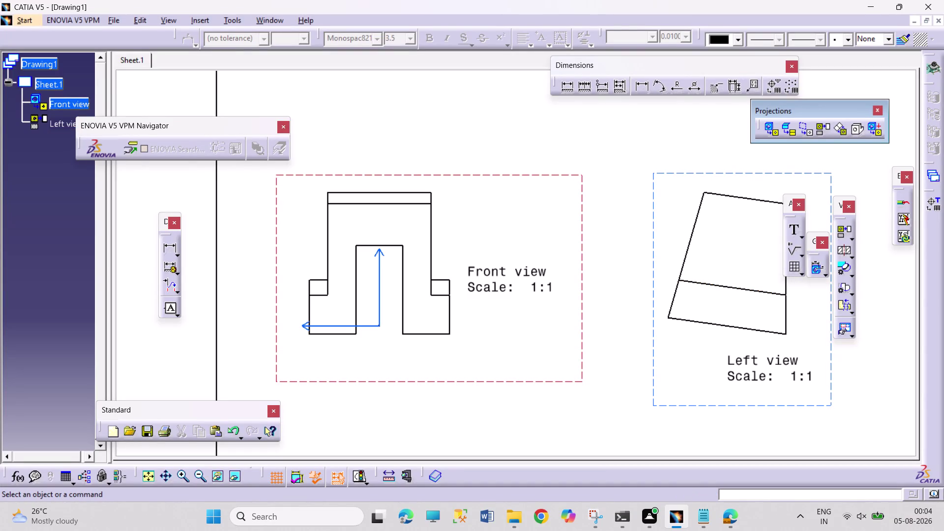
Try editing the left view's angle in Properties, then inspect an edge's properties unchanged.
right_click(684, 312)
right_click(649, 346)
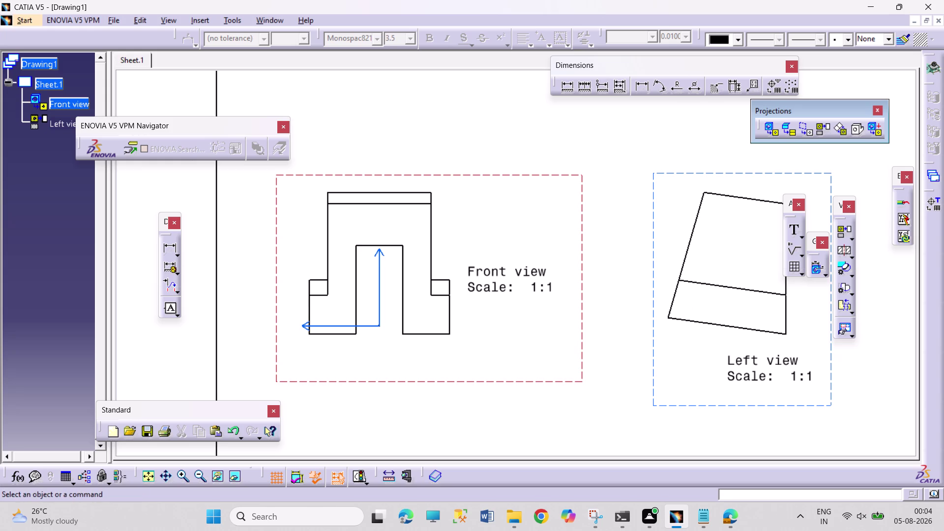
right_click(654, 352)
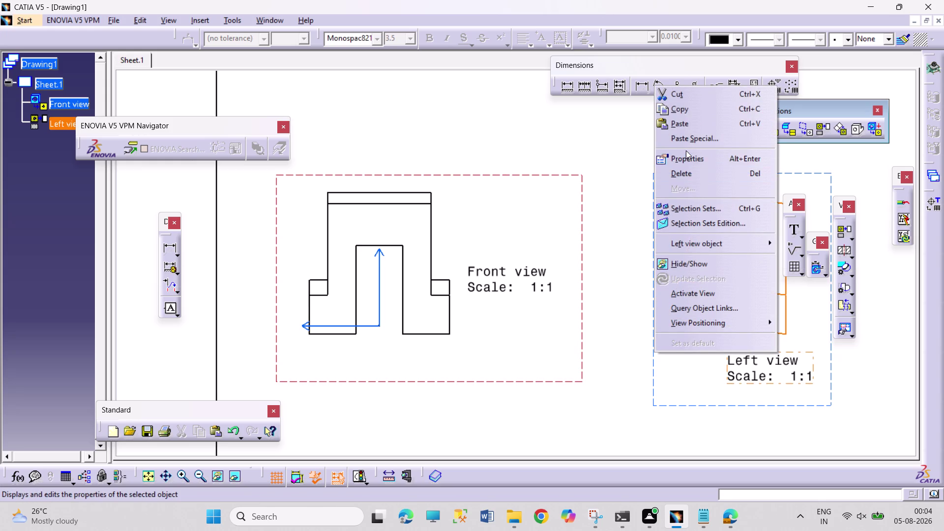
click(690, 158)
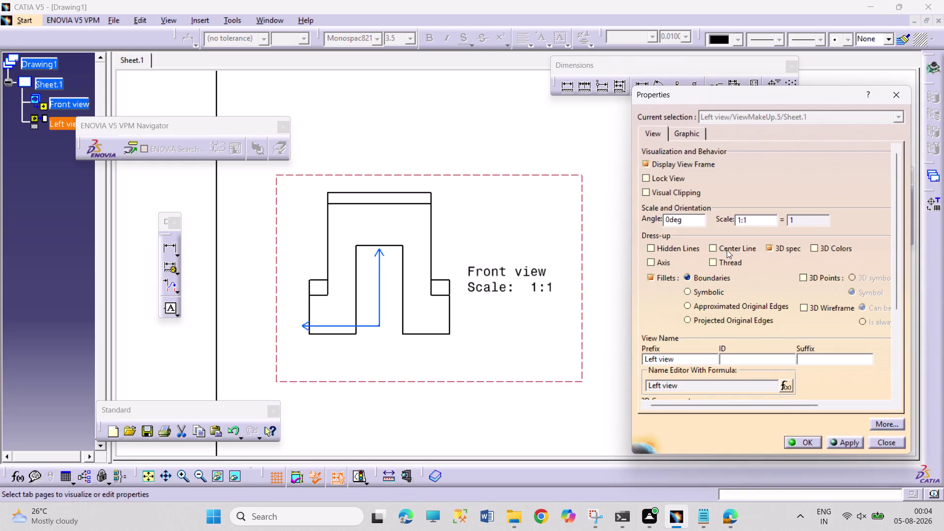
click(668, 219)
key(3)
key(Return)
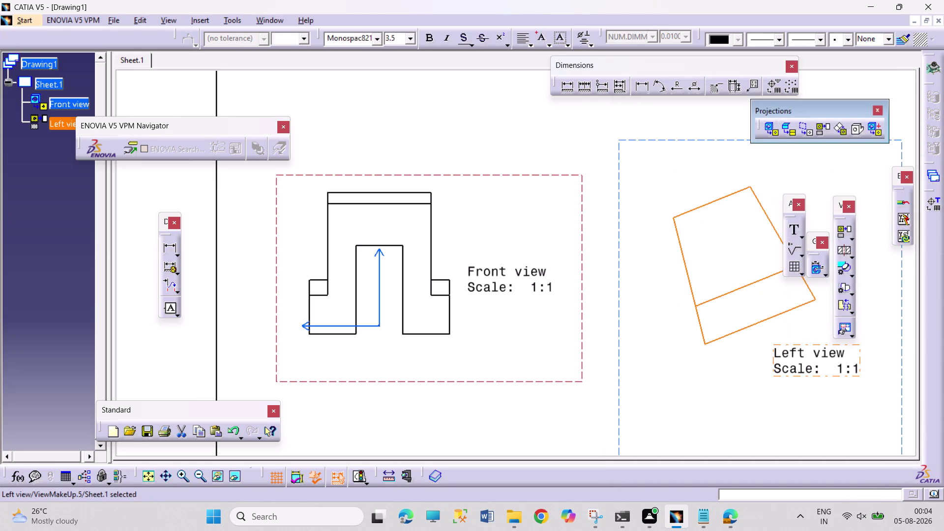
right_click(696, 297)
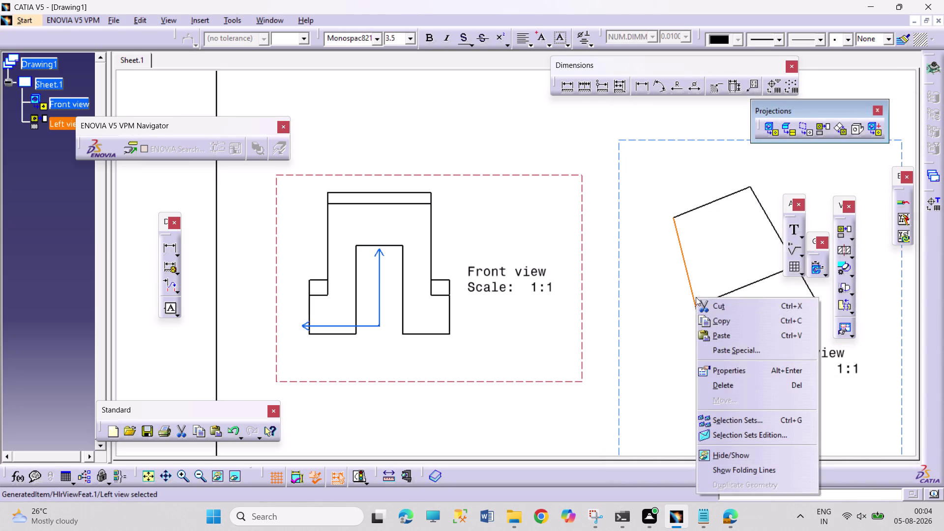
click(726, 369)
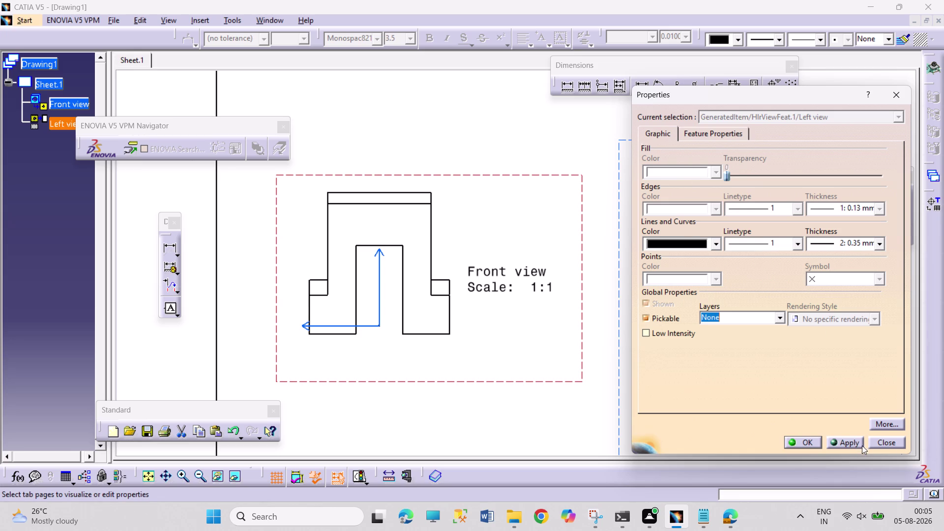
click(889, 445)
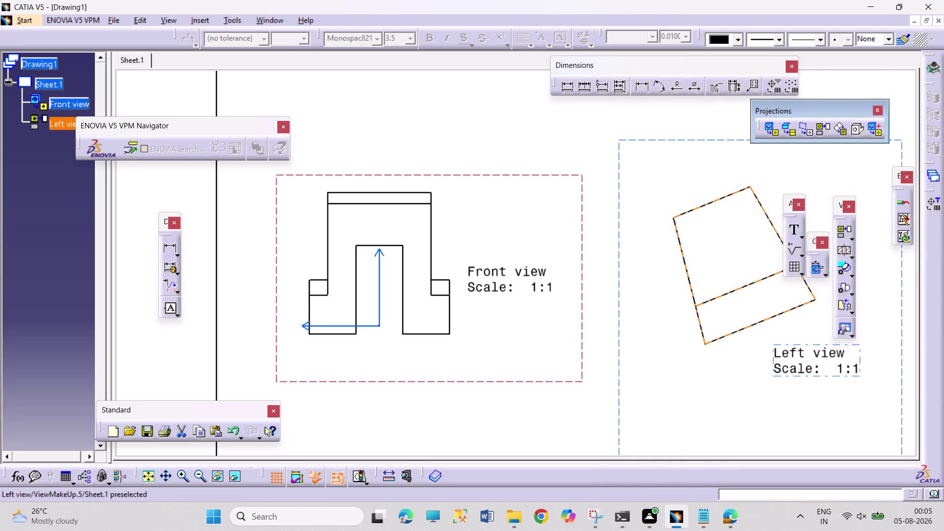
Set the left view's angle to 45 degrees on the Properties View tab.
right_click(616, 366)
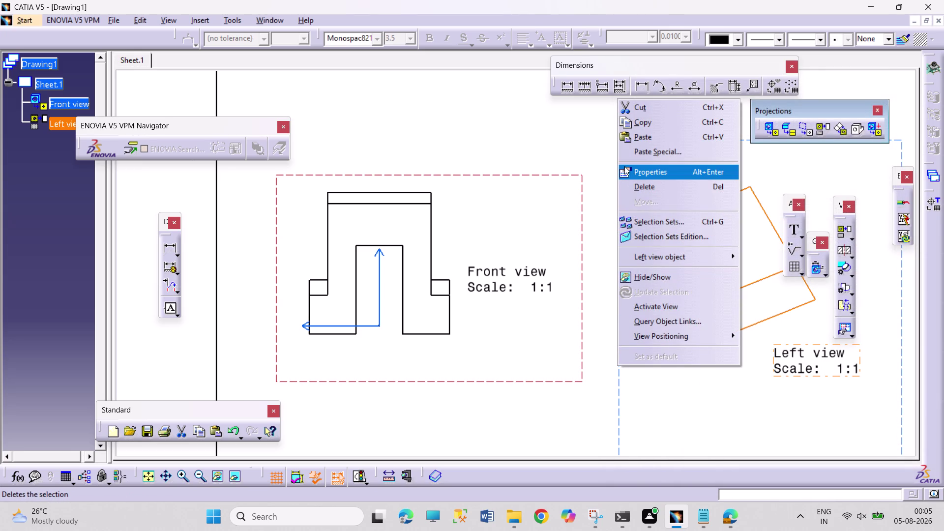
click(625, 167)
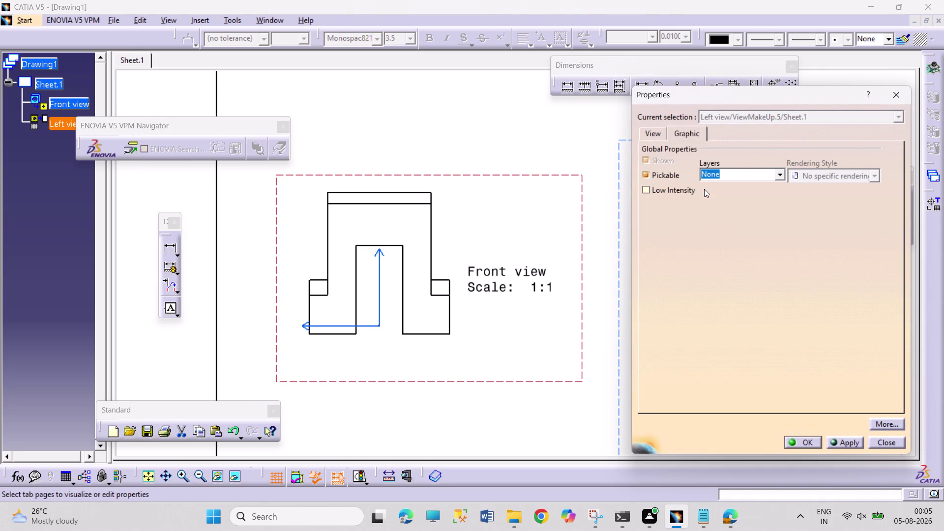
click(653, 134)
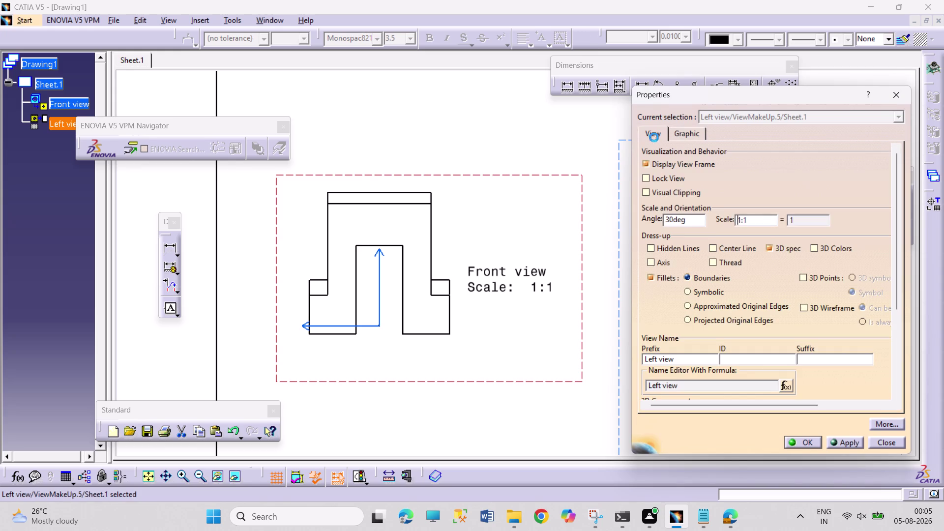
drag(673, 218, 658, 214)
text(45)
key(Return)
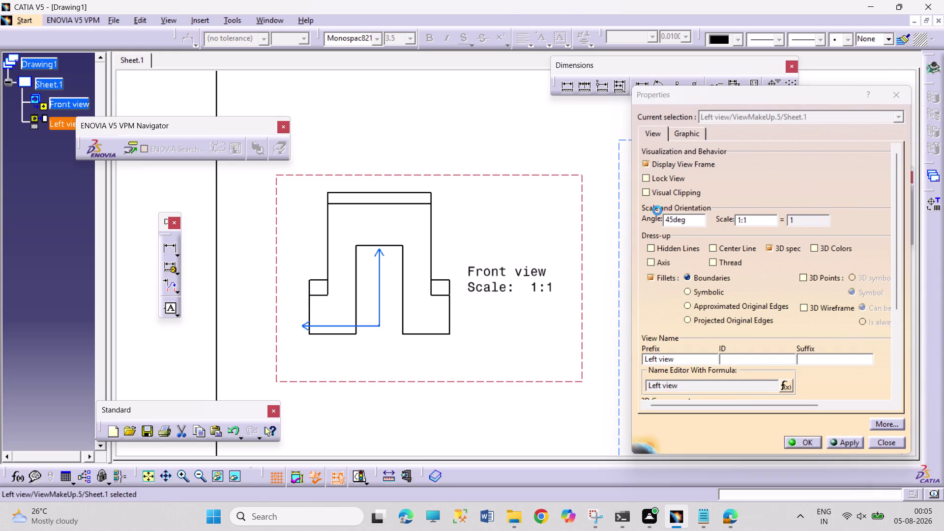
click(699, 360)
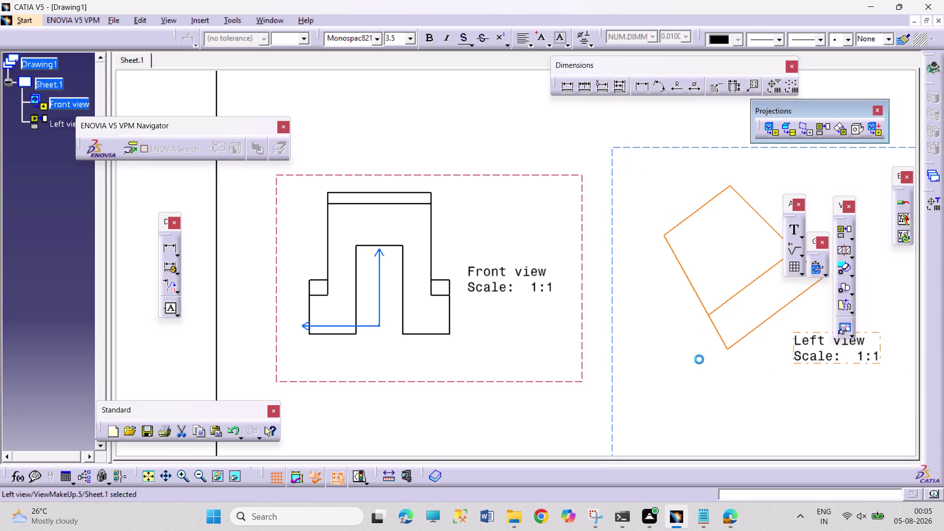
middle_drag(642, 211, 635, 289)
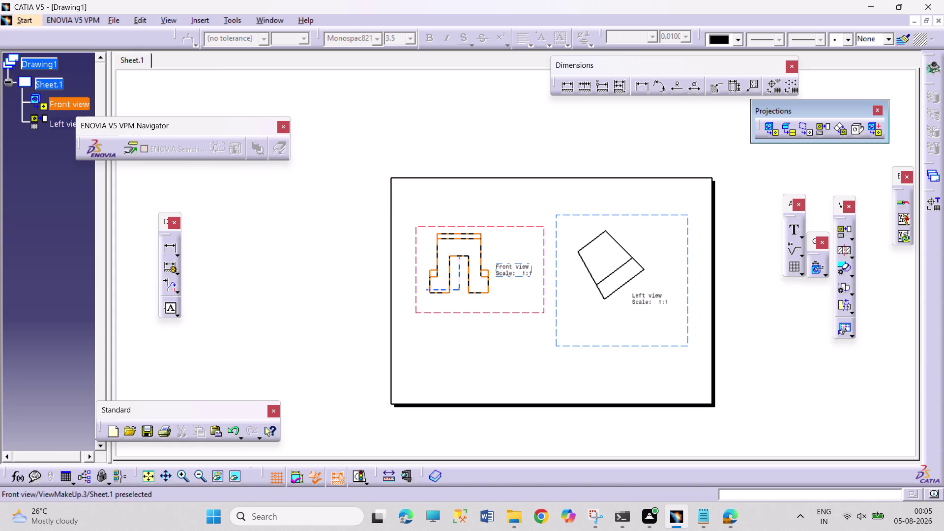
Move the front view toward the top-left and place an isometric view of the 3D part.
drag(488, 315, 482, 281)
click(770, 360)
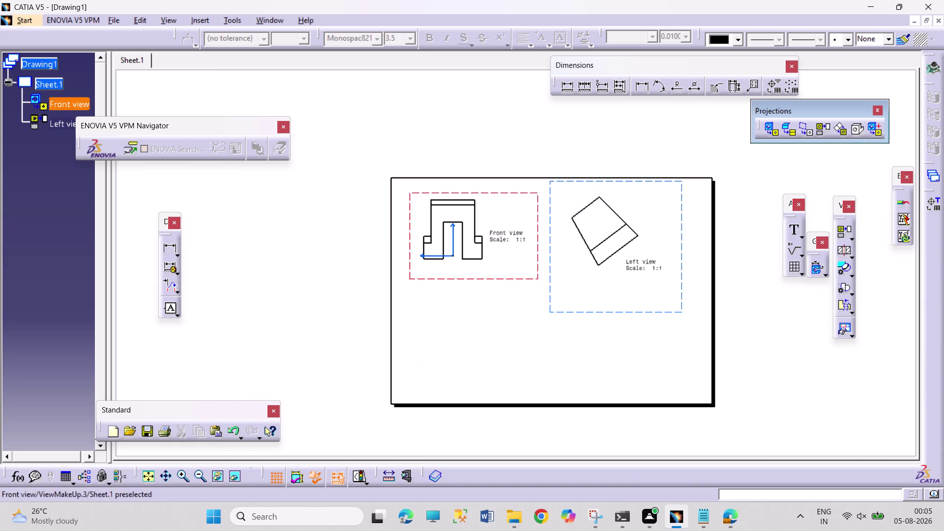
click(857, 132)
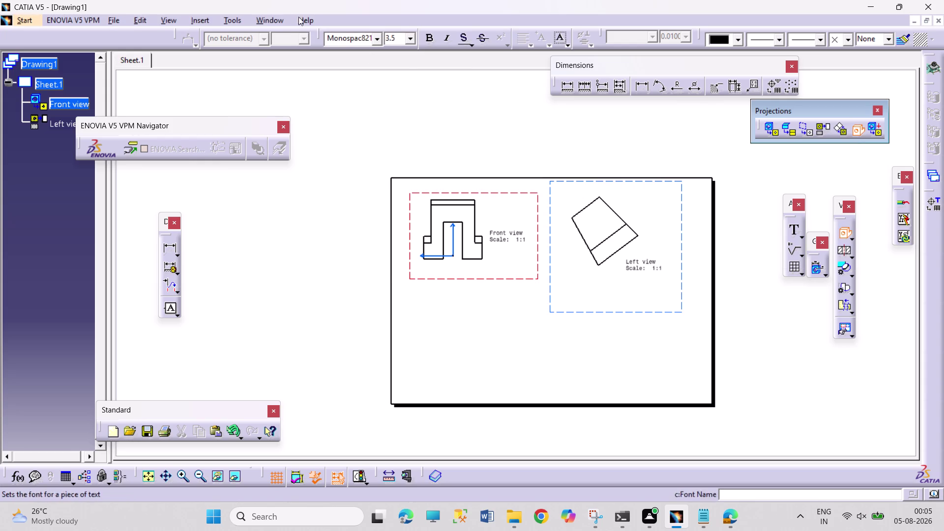
click(266, 21)
click(308, 96)
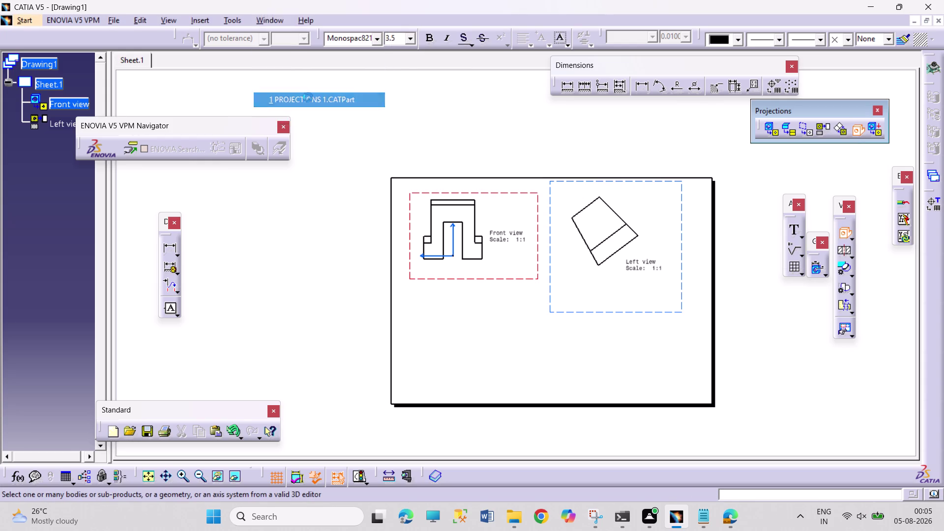
click(442, 243)
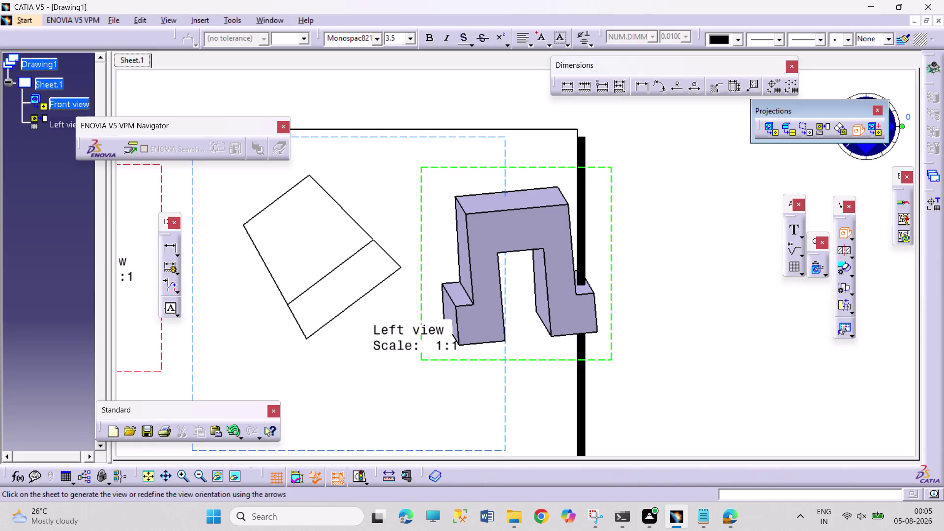
click(472, 333)
Position the isometric view below the front view, shifted slightly left.
middle_drag(653, 243, 645, 296)
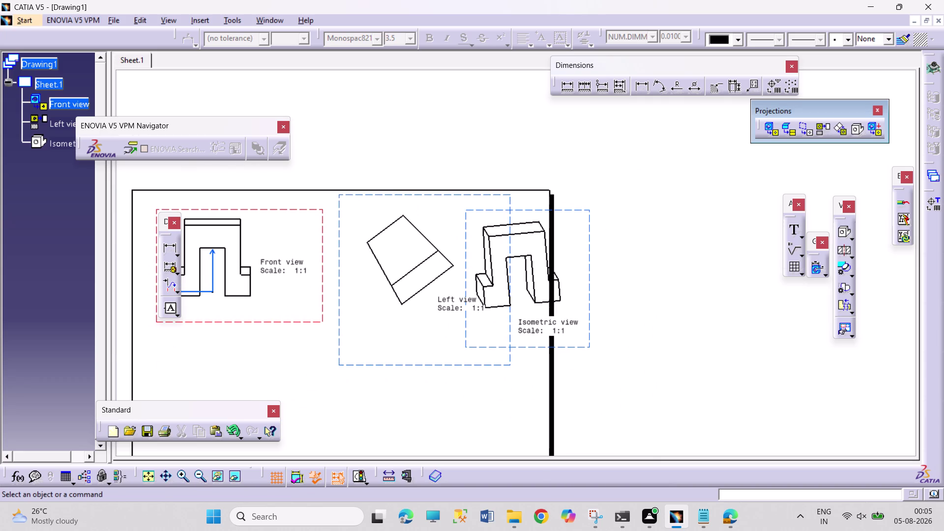
drag(591, 233, 351, 343)
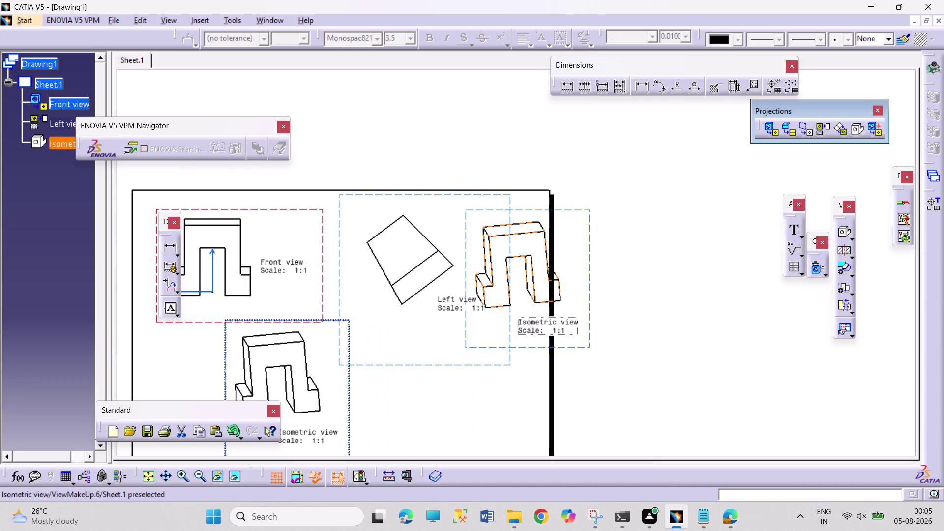
drag(351, 343, 350, 343)
click(649, 291)
middle_drag(612, 286, 679, 231)
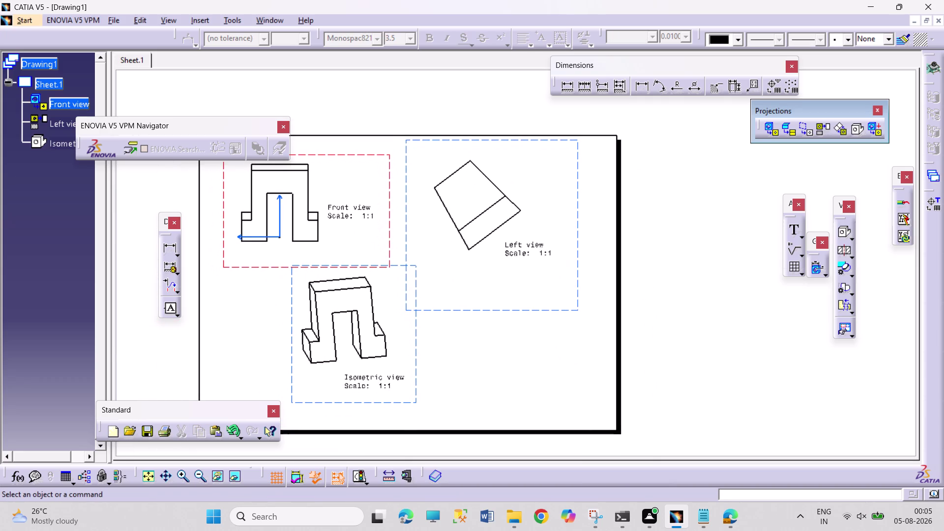
drag(416, 348, 381, 359)
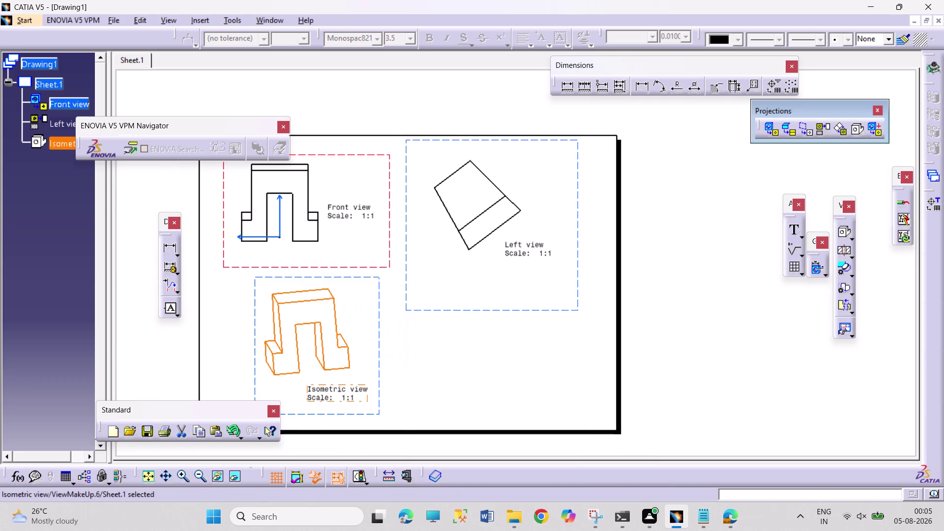
click(742, 300)
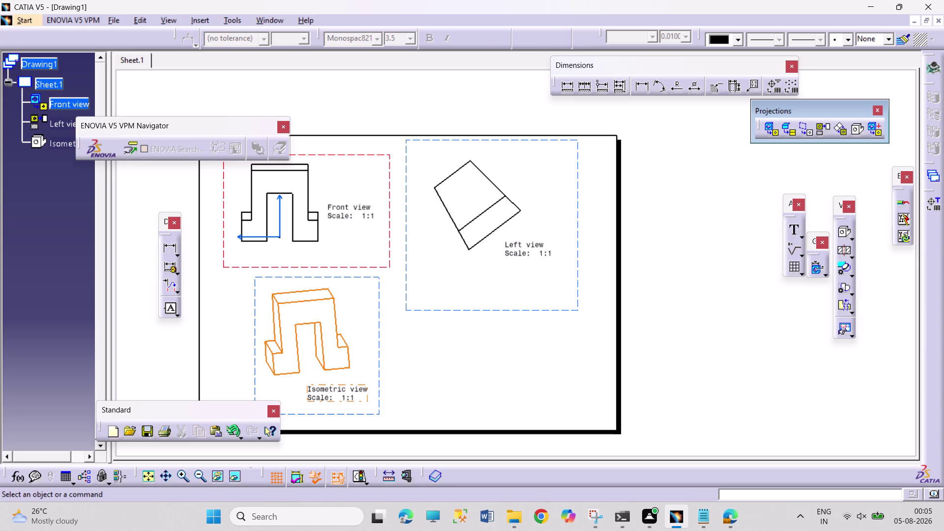
Edit the sheet background and insert the Drawing Titleblock Sample 1 frame and title block.
right_click(52, 85)
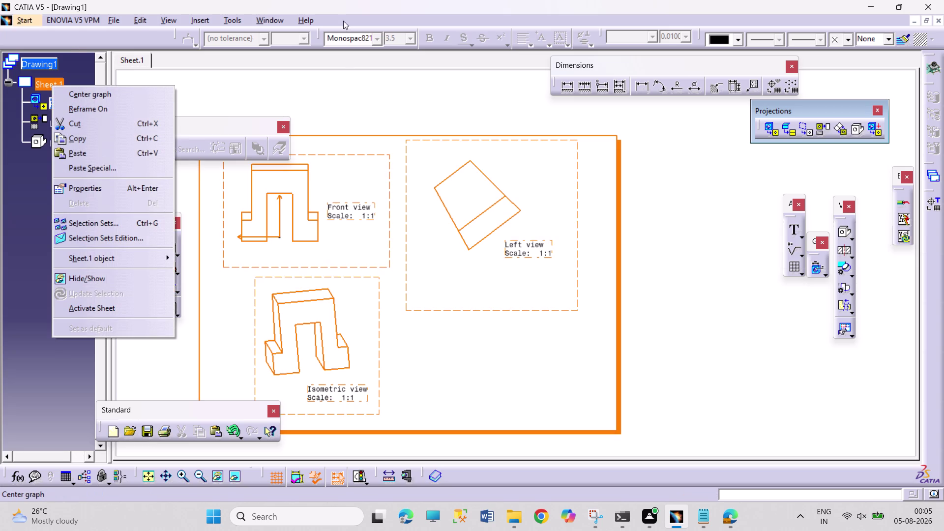
click(136, 19)
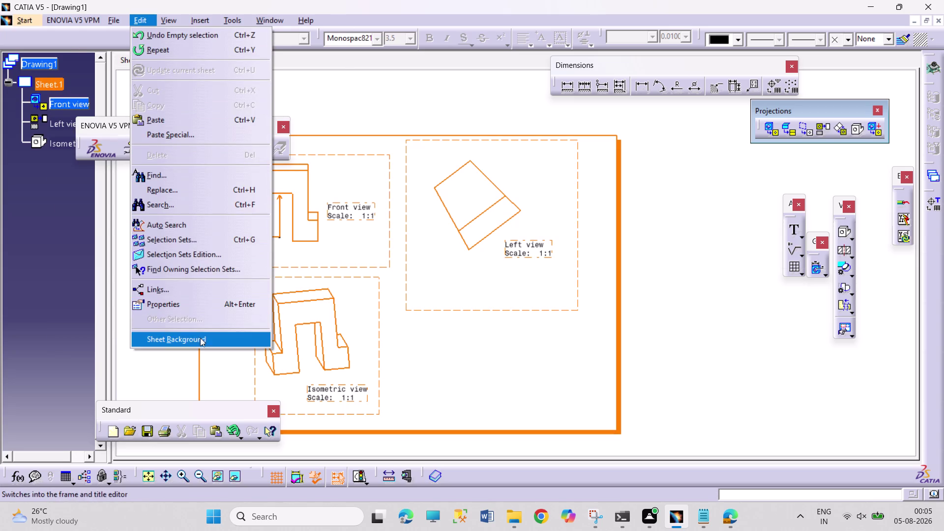
click(200, 338)
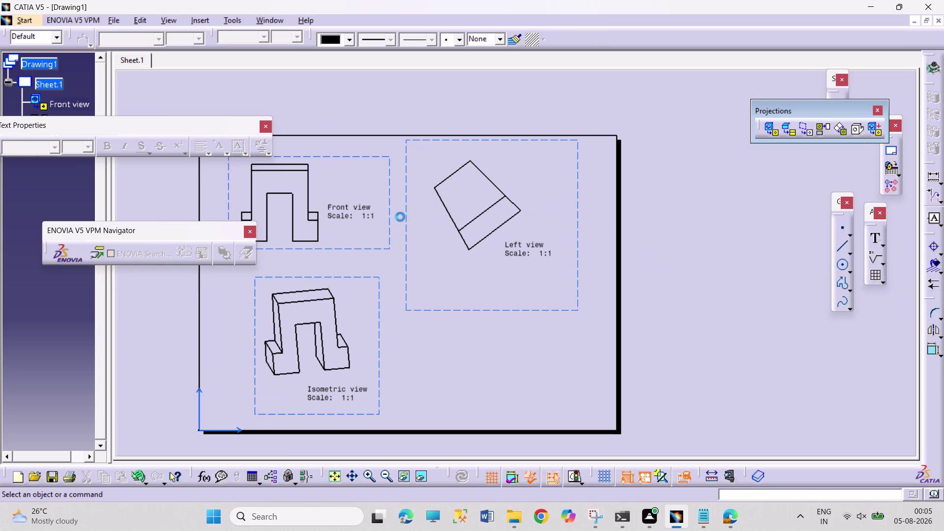
click(197, 23)
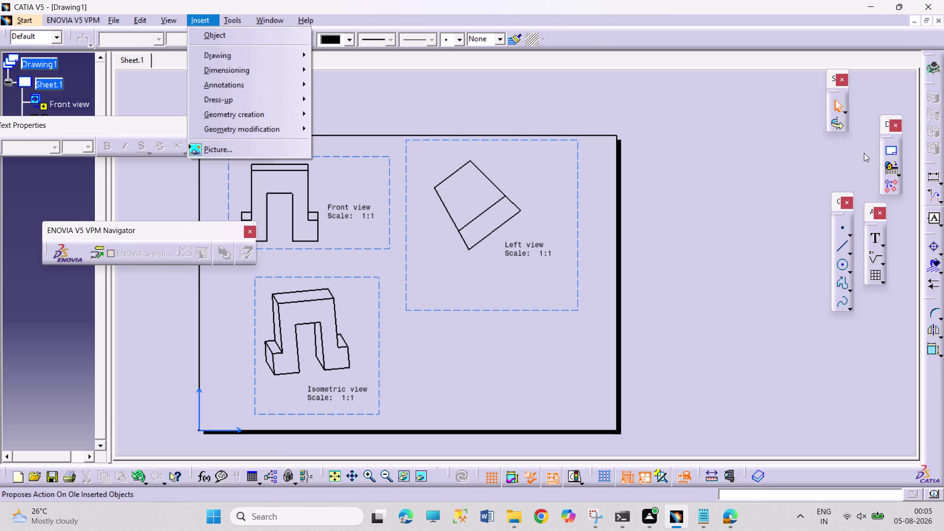
click(890, 148)
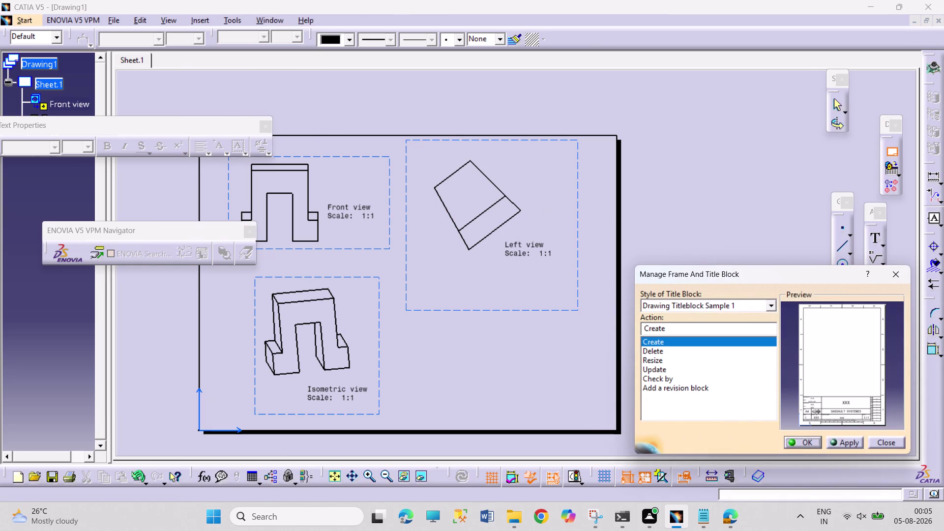
click(797, 446)
Nudge frames on the sheet, use the Edit menu, and select the front view.
drag(791, 442, 783, 439)
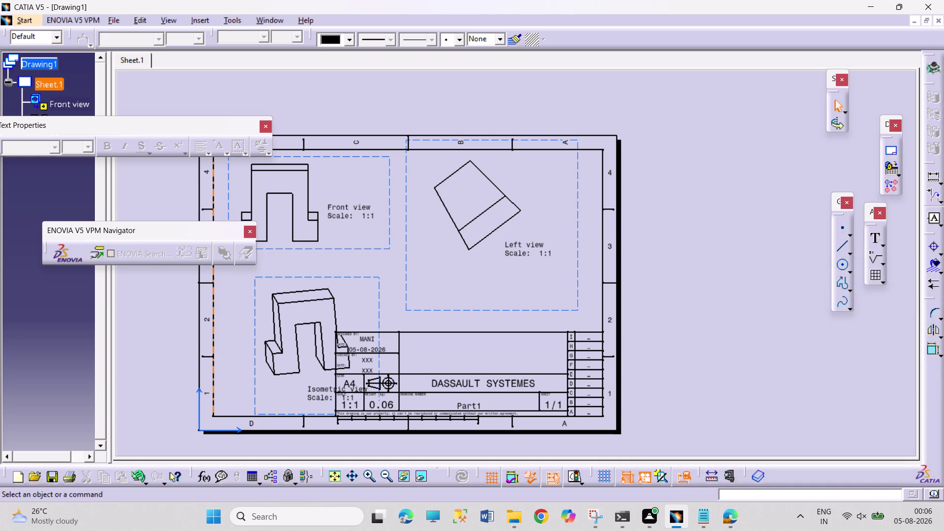
drag(255, 370, 242, 367)
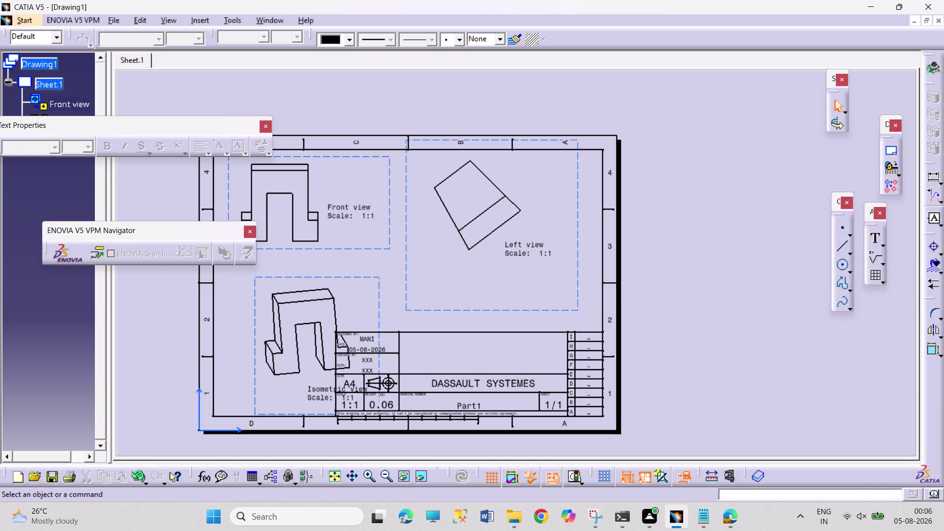
drag(254, 372, 240, 346)
drag(270, 280, 276, 289)
click(284, 299)
click(110, 21)
click(139, 21)
click(135, 16)
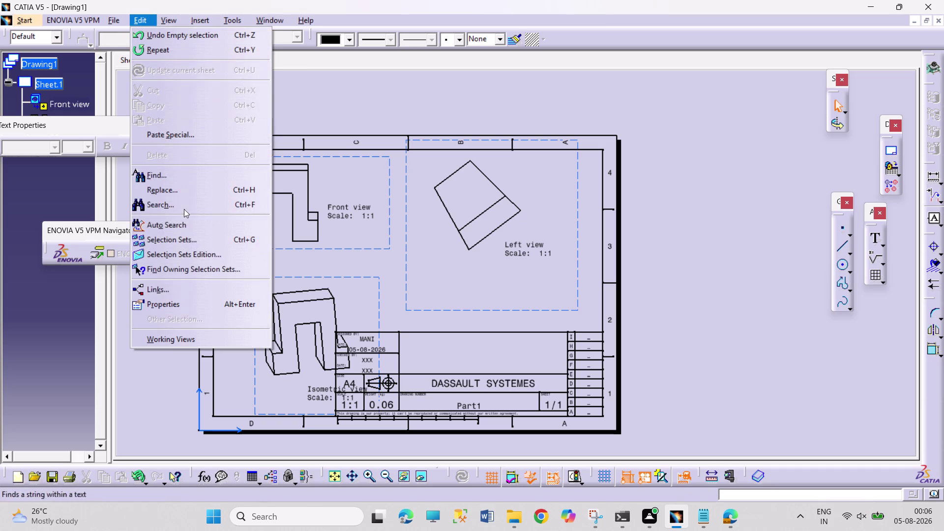
click(211, 330)
click(210, 334)
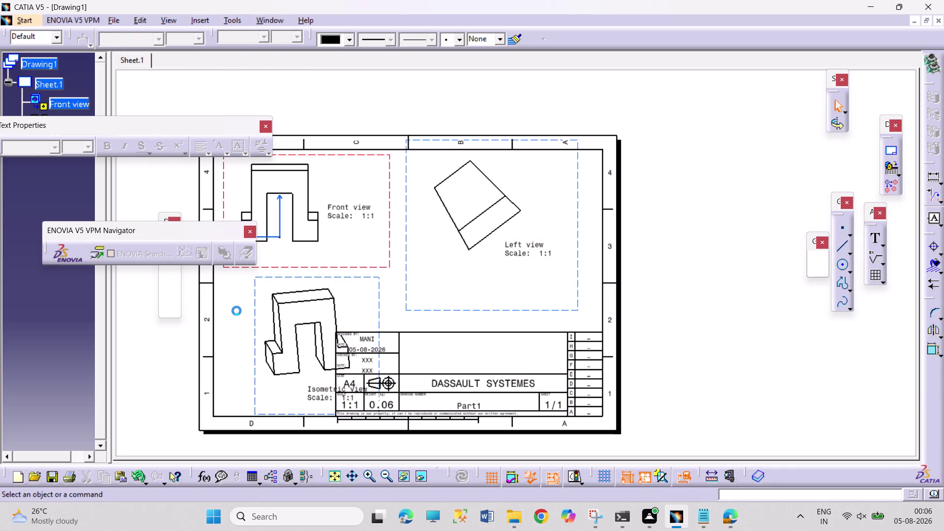
Drag the isometric view left, clear of the title block, and dismiss the Edit menu.
drag(257, 279, 238, 274)
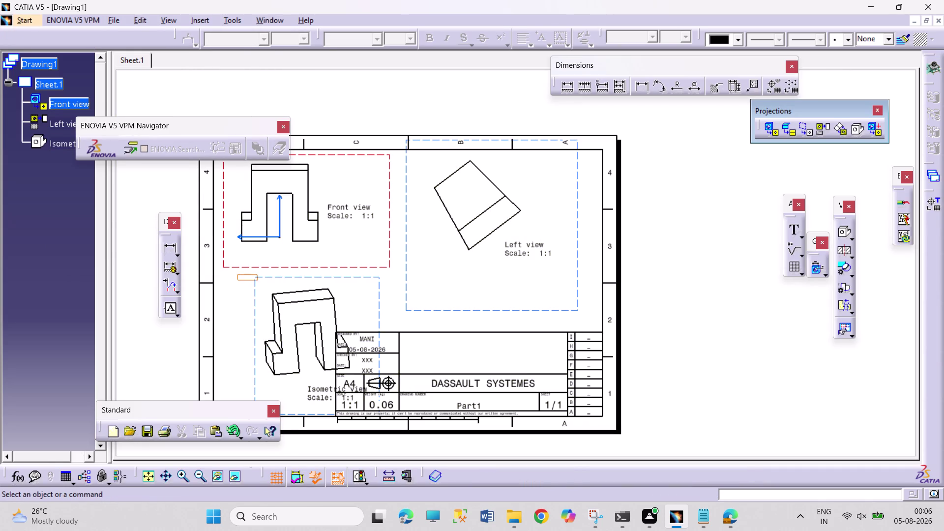
drag(238, 275, 228, 275)
drag(254, 296, 217, 292)
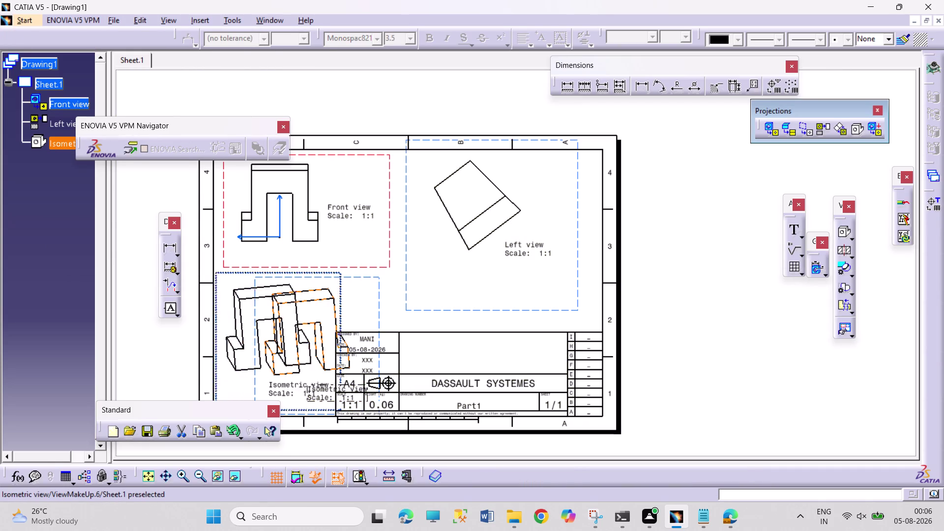
drag(217, 292, 208, 291)
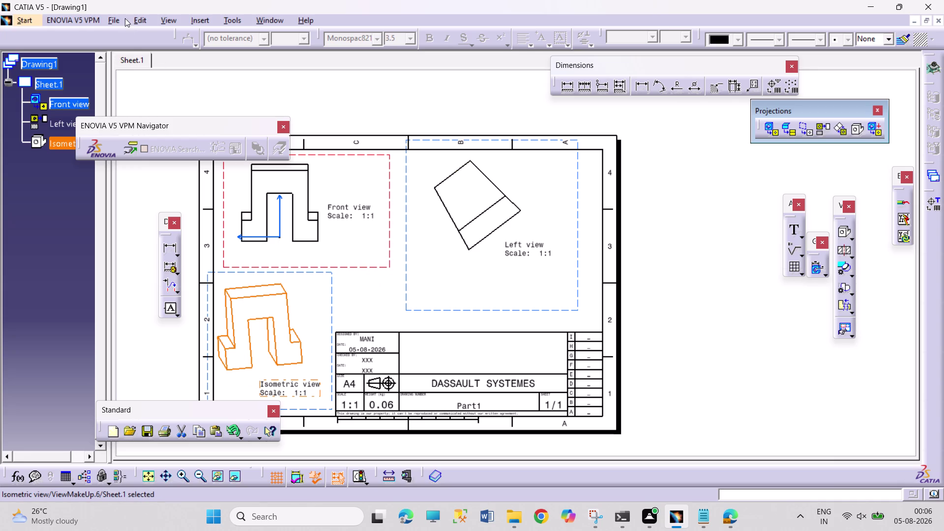
click(146, 19)
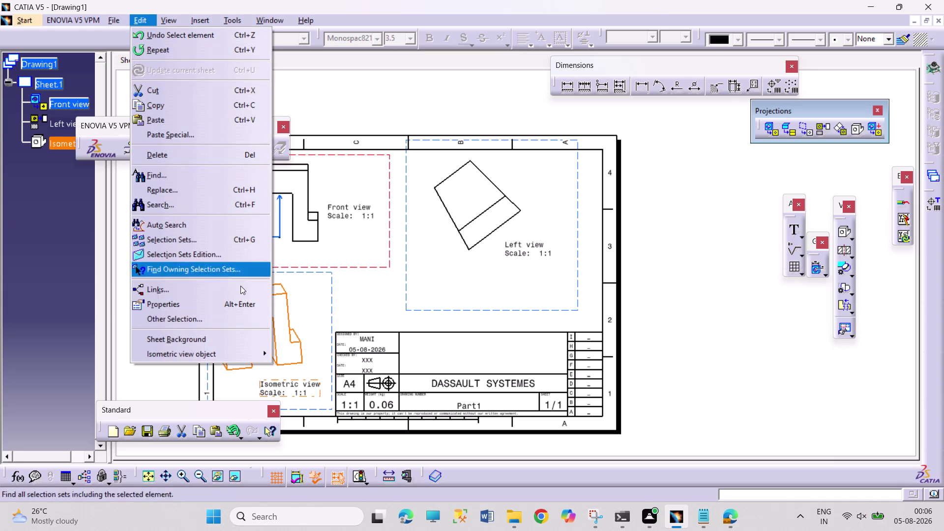
click(254, 334)
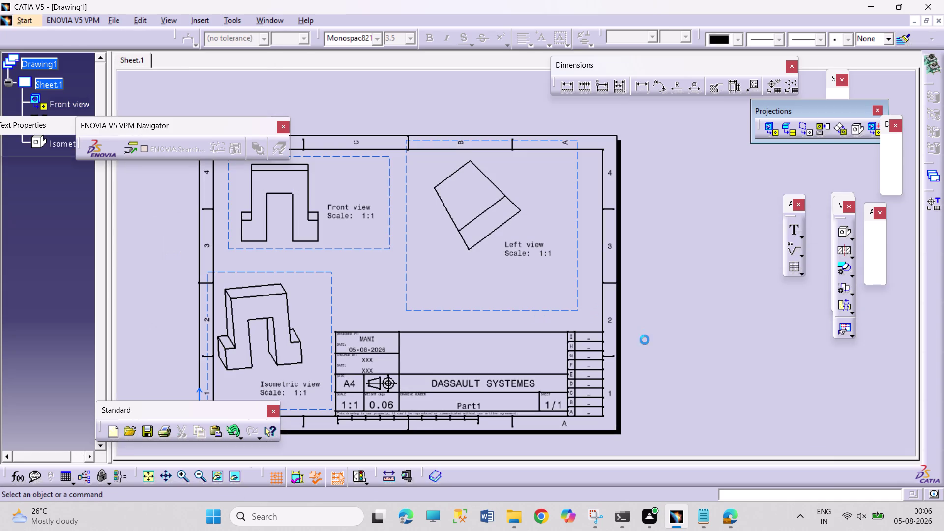
Open the designer name in the Text Editor and try several replacement names.
double_click(369, 340)
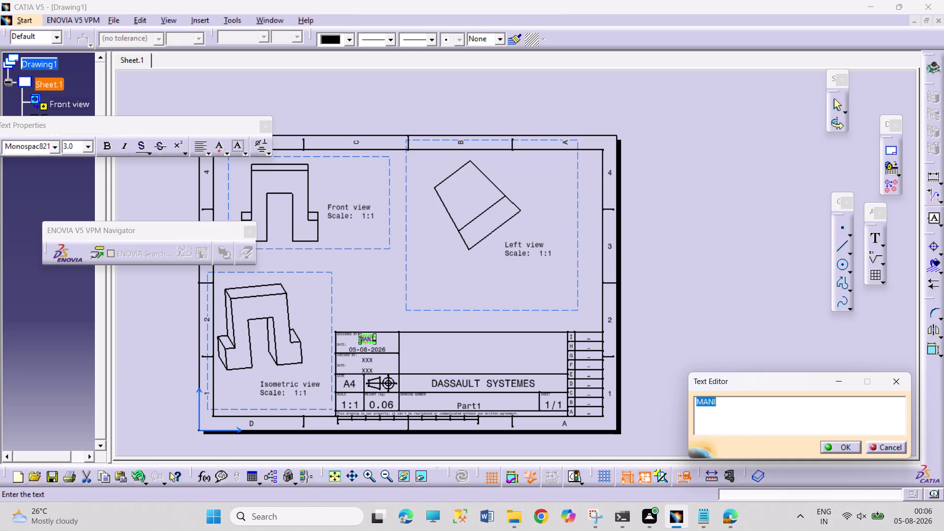
key(o)
text(MNA)
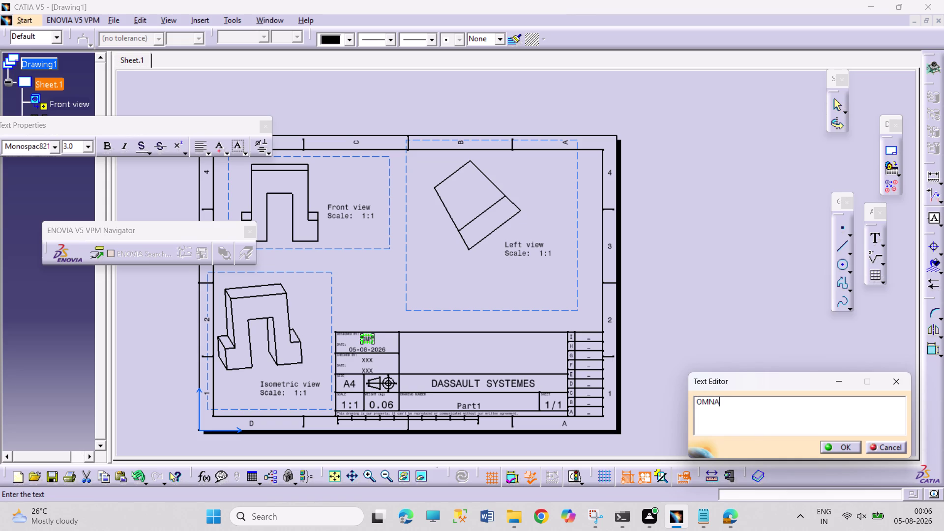
text(MASHI)
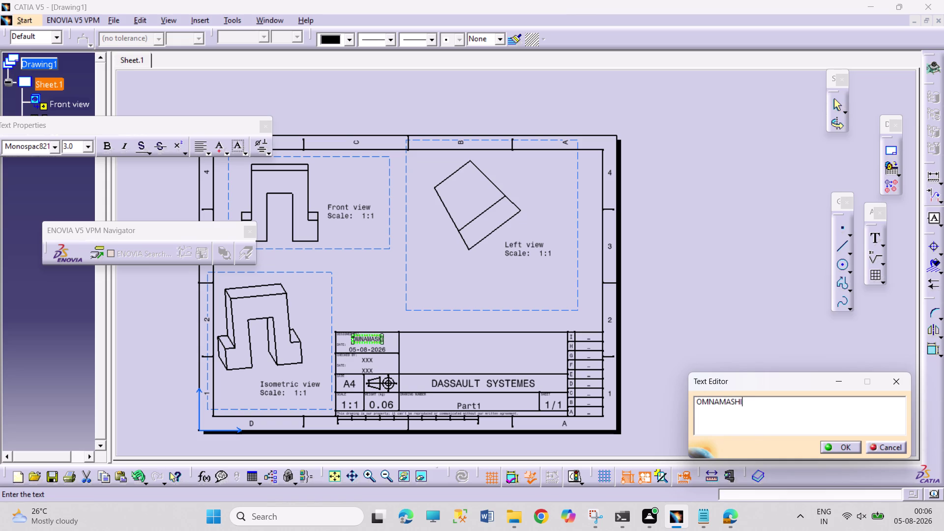
text(VAYAM)
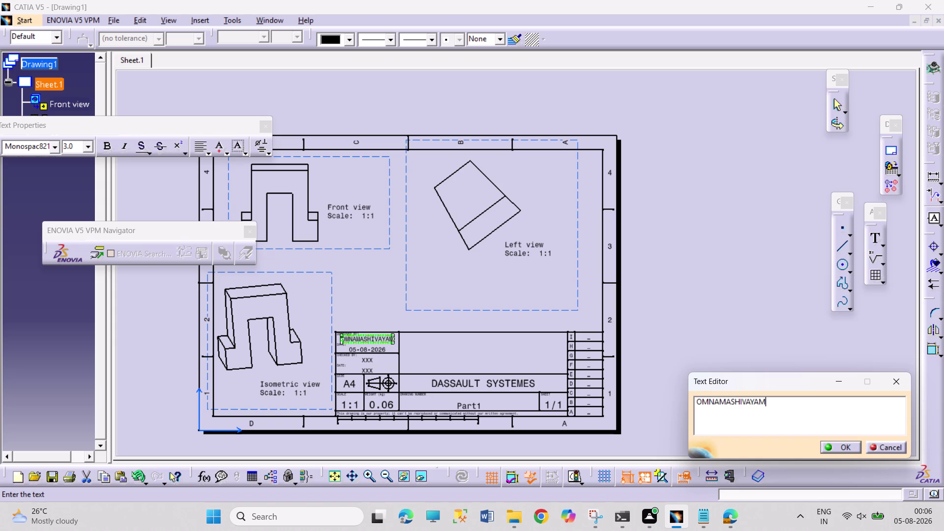
key(BackSpace)
key(BackSpace)
key(BackSpace)
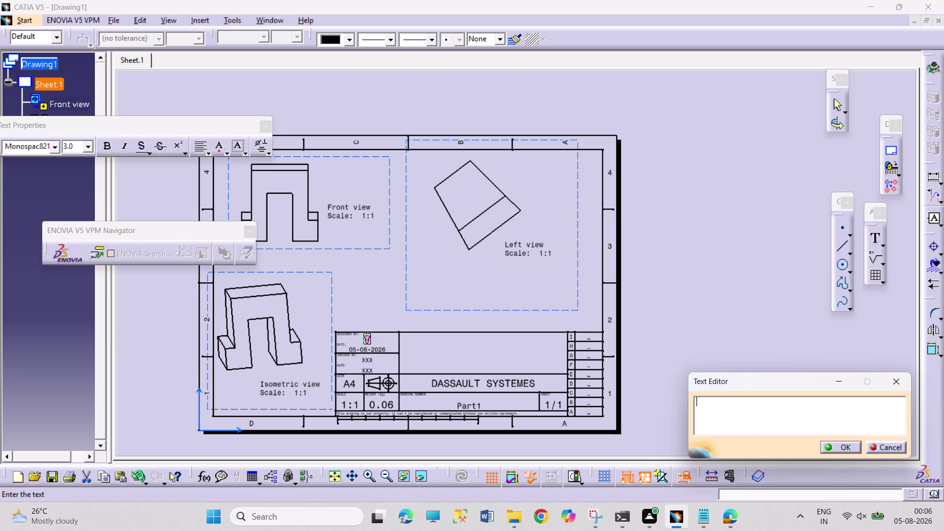
key(s)
text(HIV)
key(BackSpace)
key(BackSpace)
key(BackSpace)
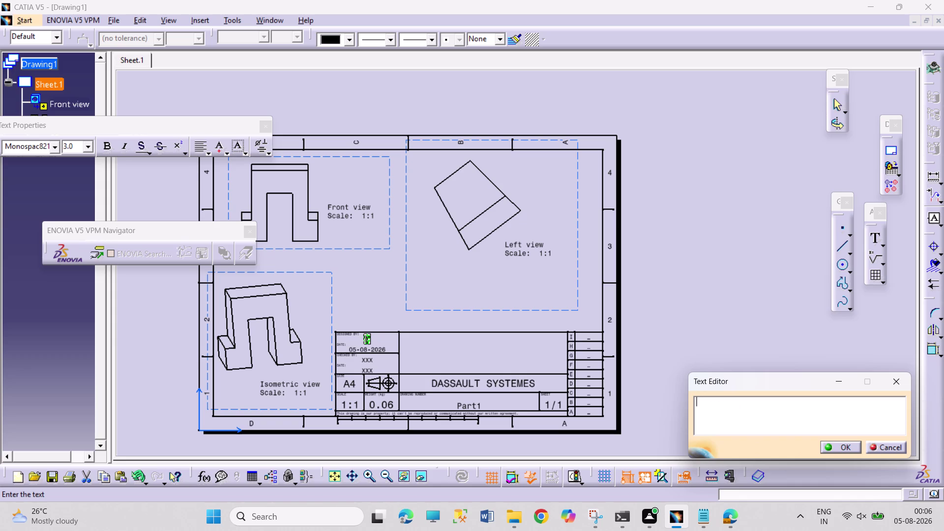
key(s)
text(HIVA)
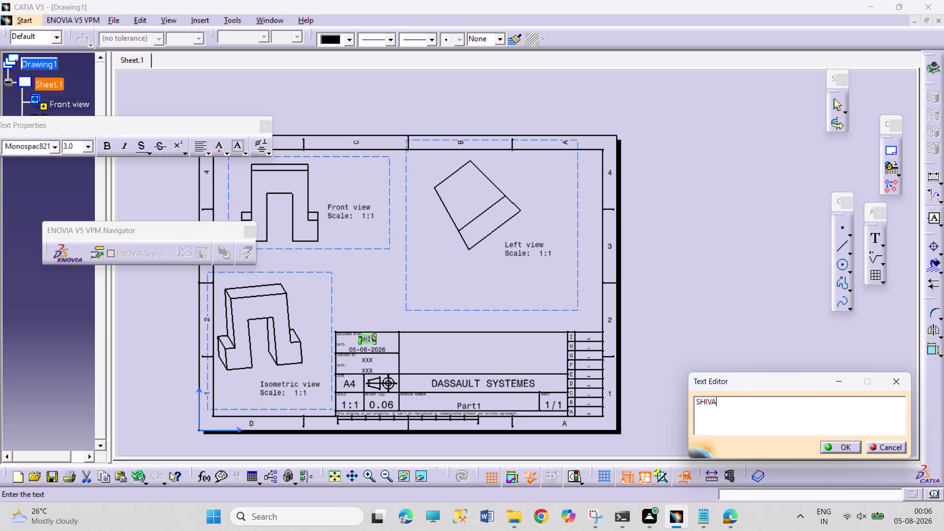
key(backslash)
key(BackSpace)
key(BackSpace)
key(BackSpace)
key(o)
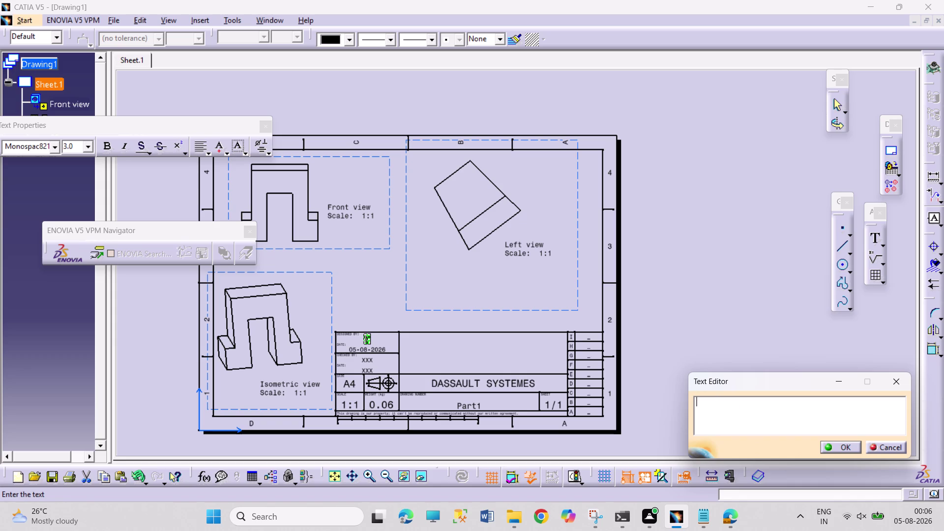
Enter PRAVEEN as the designer name and confirm it.
key(BackSpace)
text(PT)
key(BackSpace)
text(RAV)
text(EEN)
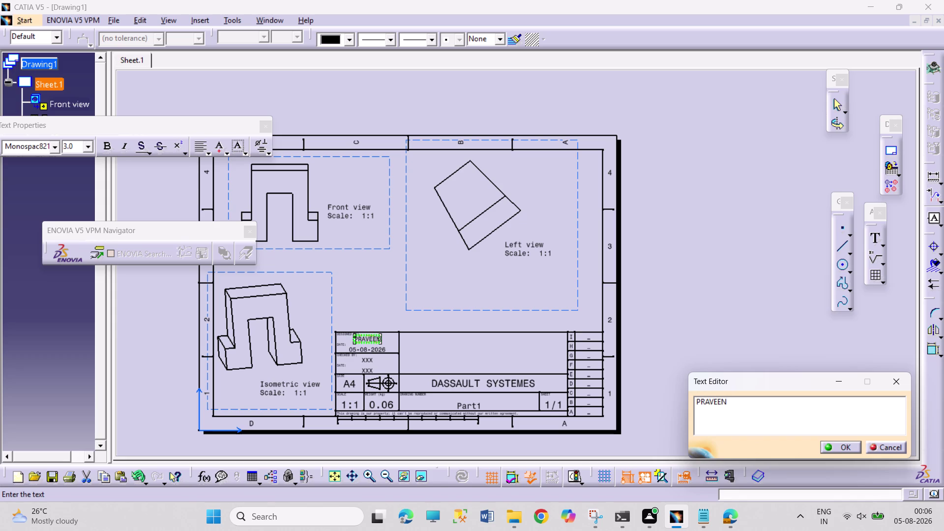
click(447, 345)
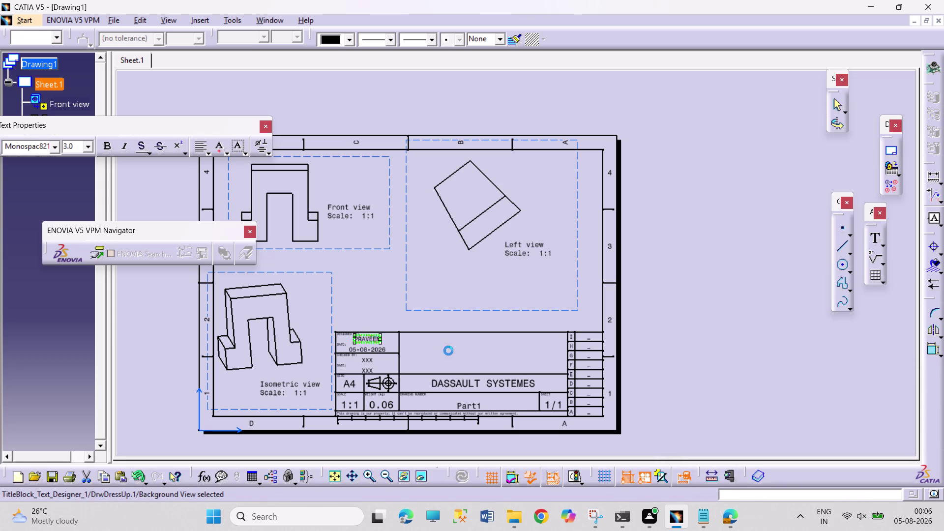
Select and deselect the new designer name text in the title block.
double_click(454, 347)
double_click(463, 350)
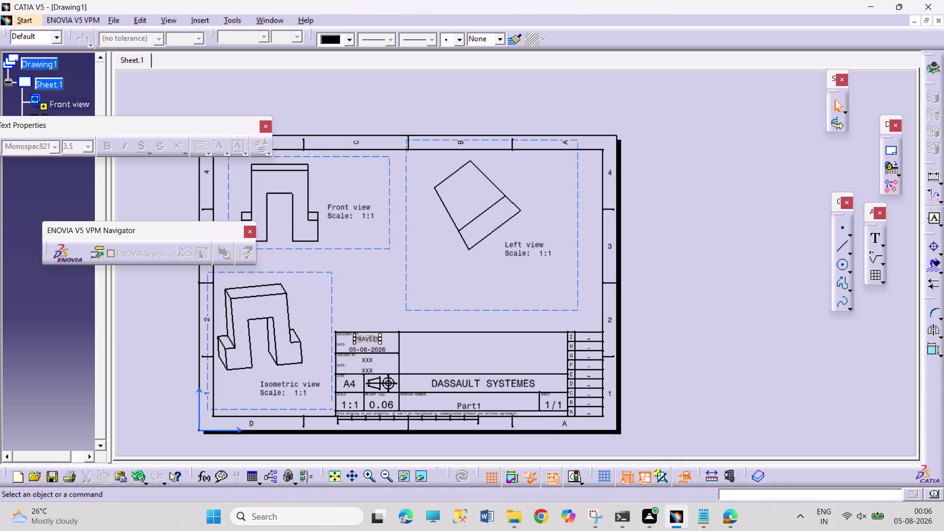
triple_click(462, 351)
triple_click(463, 350)
click(462, 350)
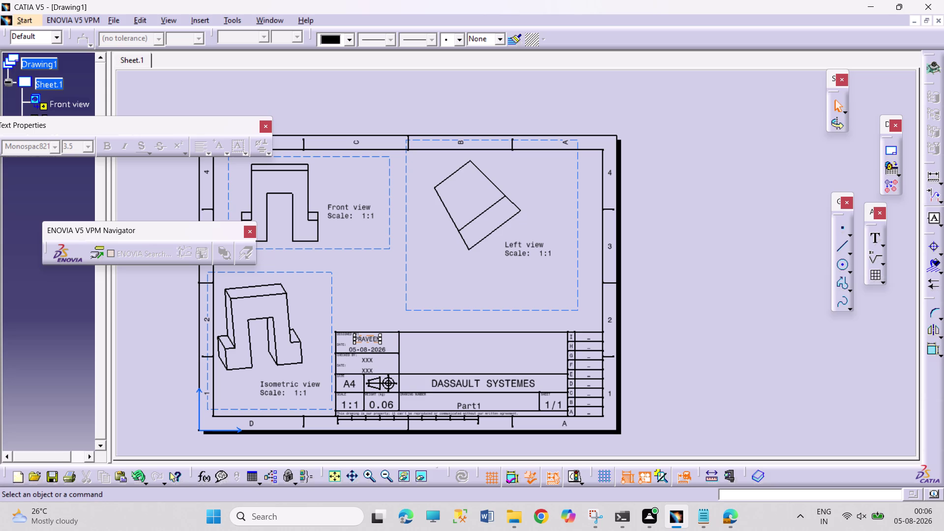
triple_click(462, 354)
double_click(464, 354)
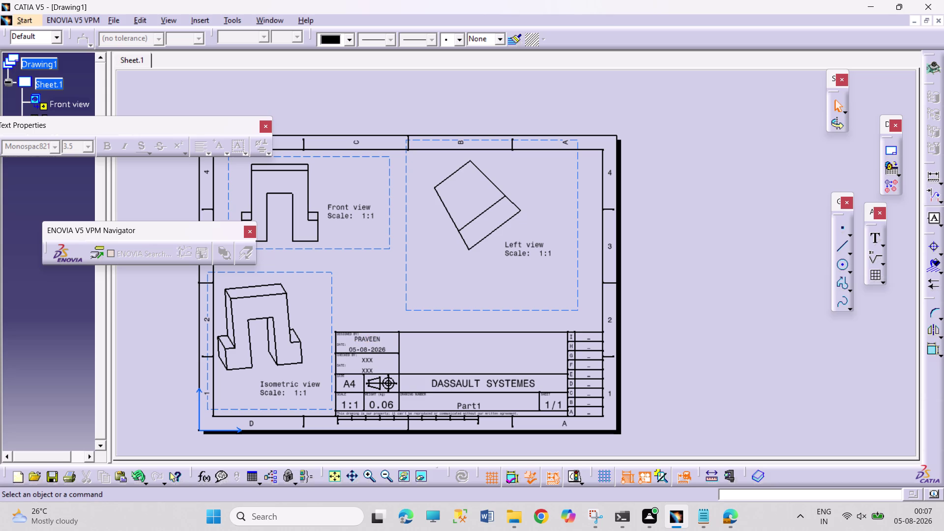
double_click(420, 363)
triple_click(466, 347)
triple_click(467, 347)
key(Escape)
key(Escape)
key(Escape)
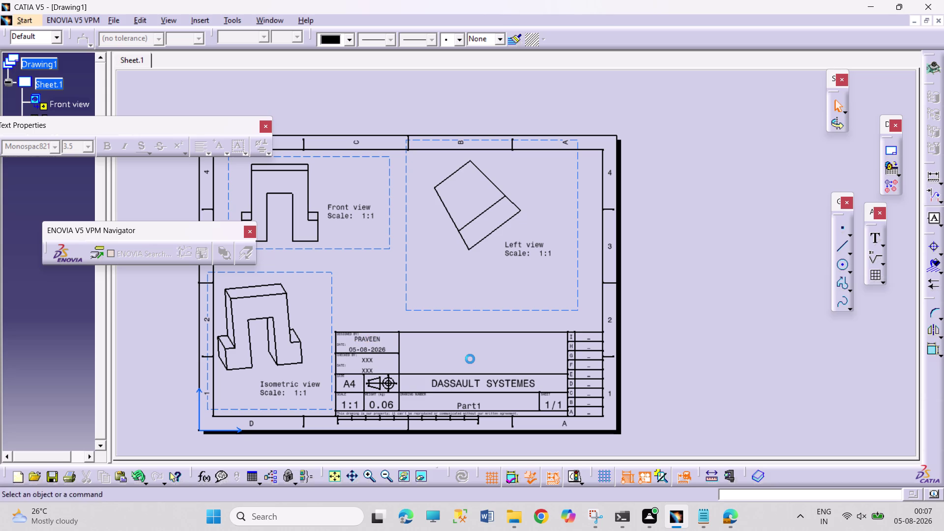
key(Escape)
double_click(470, 353)
triple_click(470, 353)
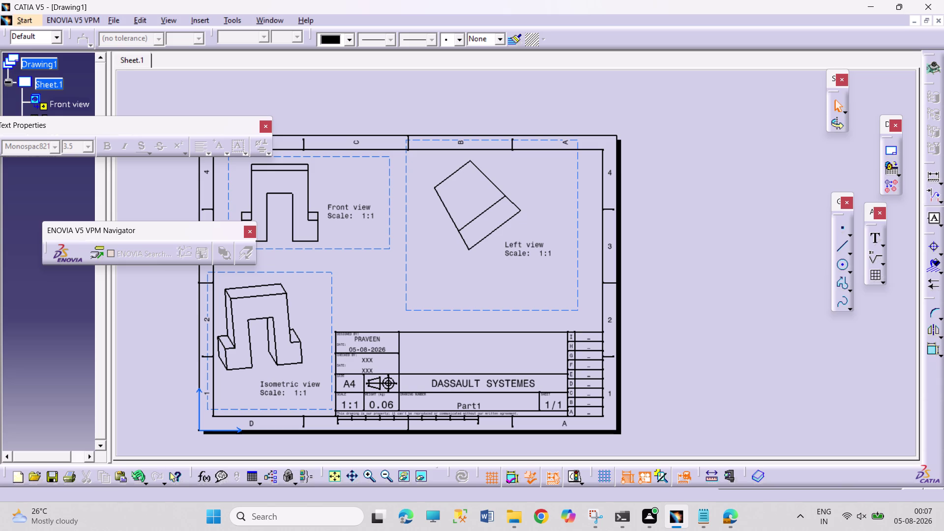
triple_click(470, 353)
click(470, 353)
right_click(470, 353)
key(Escape)
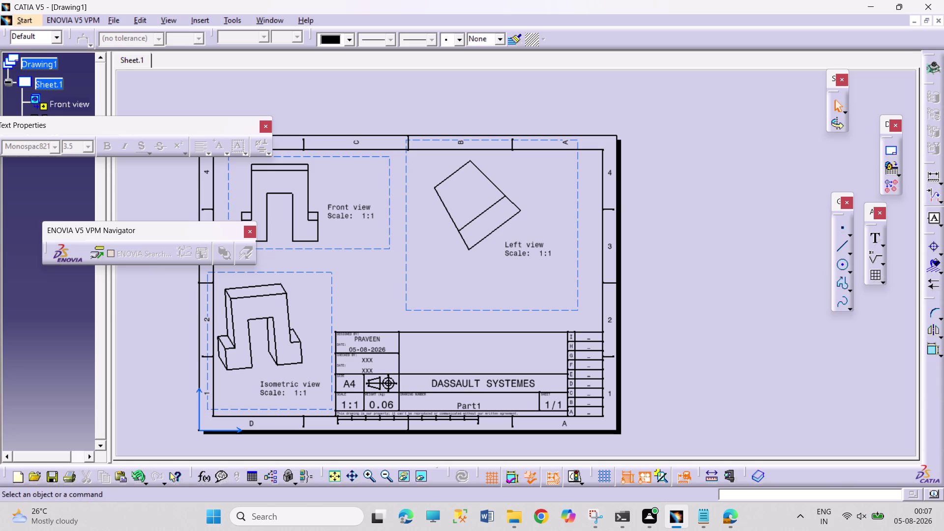
key(Escape)
key(Escape)
key(Escape)
key(Escape)
key(Escape)
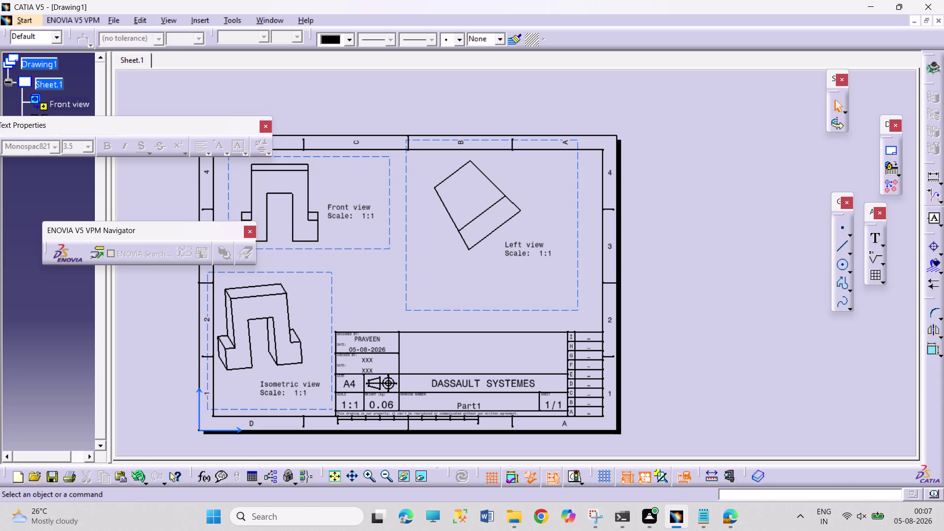
triple_click(461, 355)
triple_click(462, 355)
click(461, 356)
double_click(433, 385)
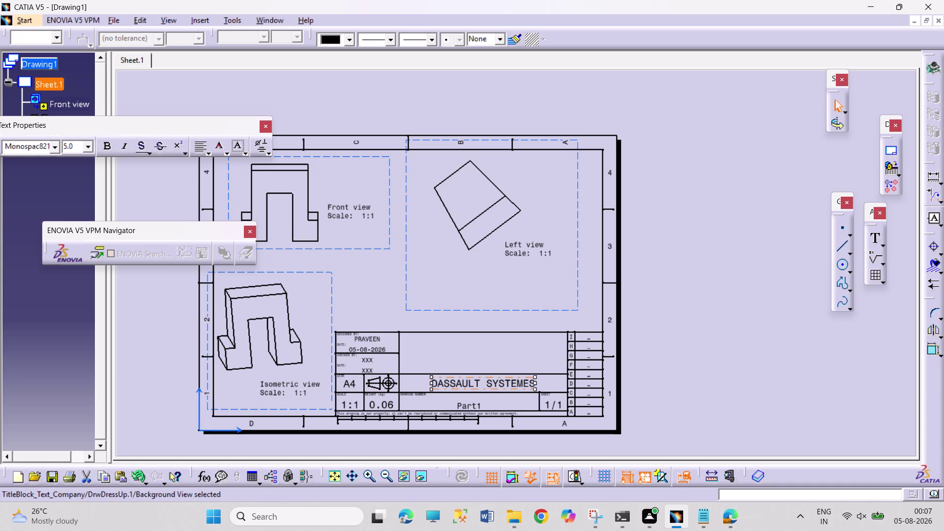
key(Escape)
key(Escape)
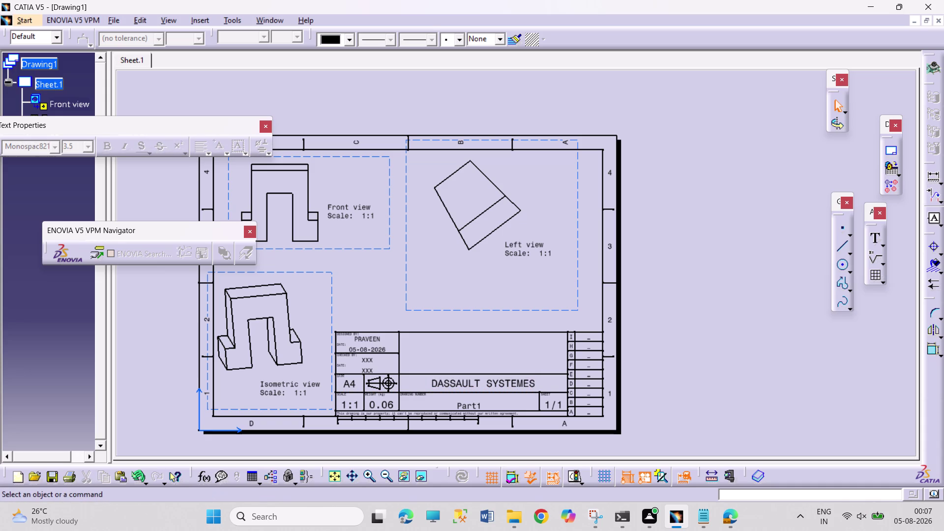
key(Escape)
double_click(483, 351)
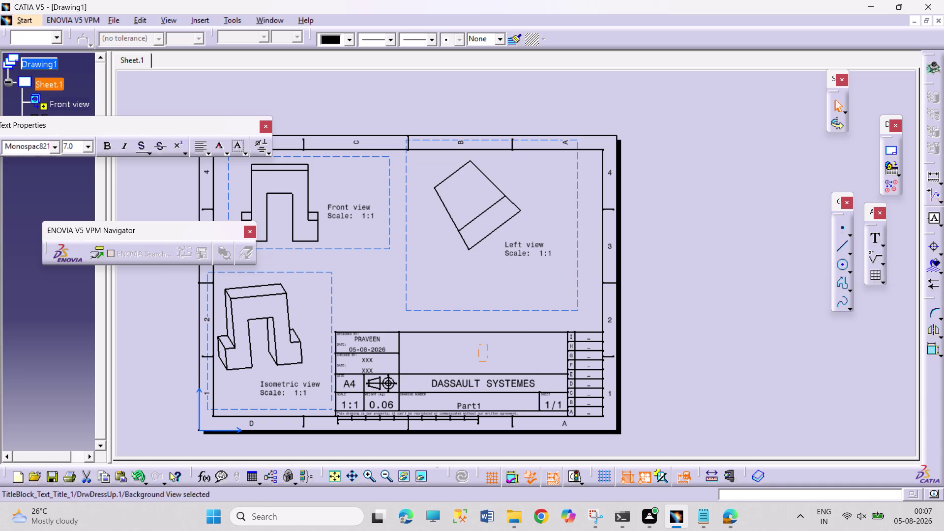
double_click(482, 351)
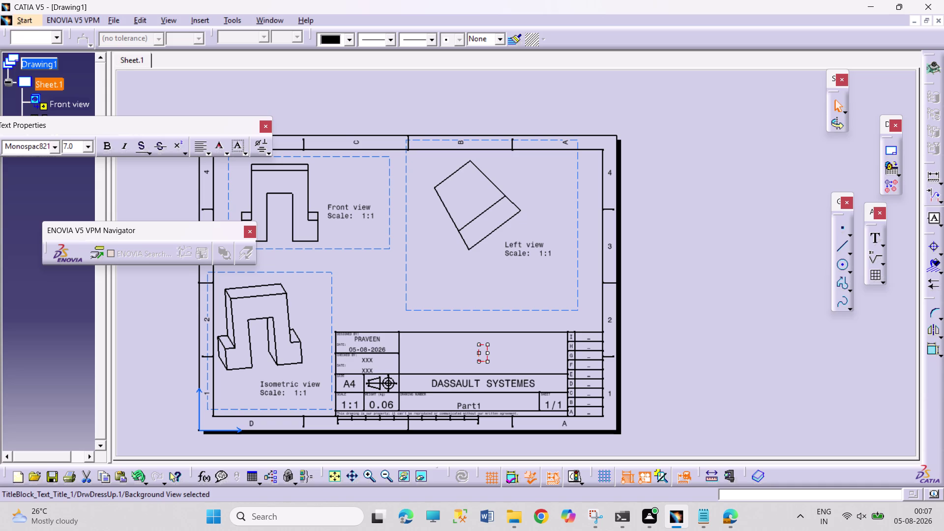
double_click(483, 351)
double_click(483, 351)
double_click(482, 351)
key(p)
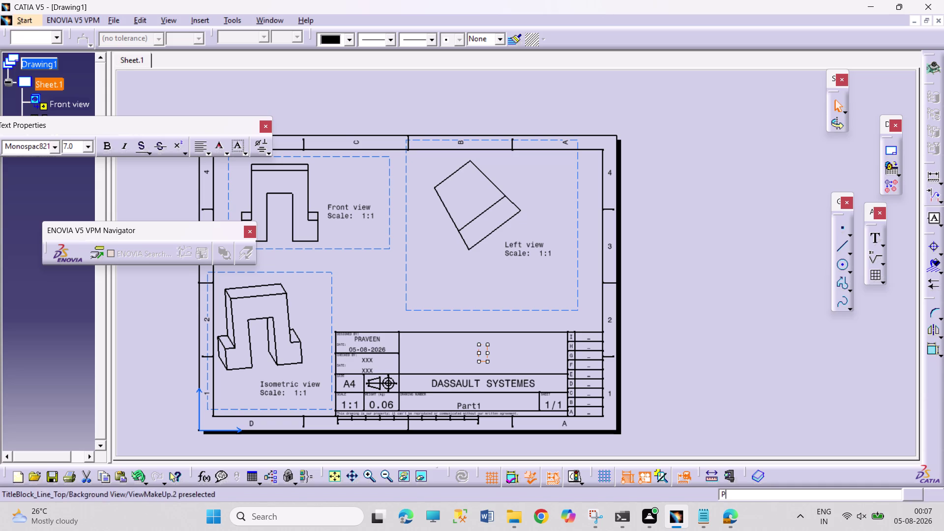
click(716, 337)
double_click(478, 354)
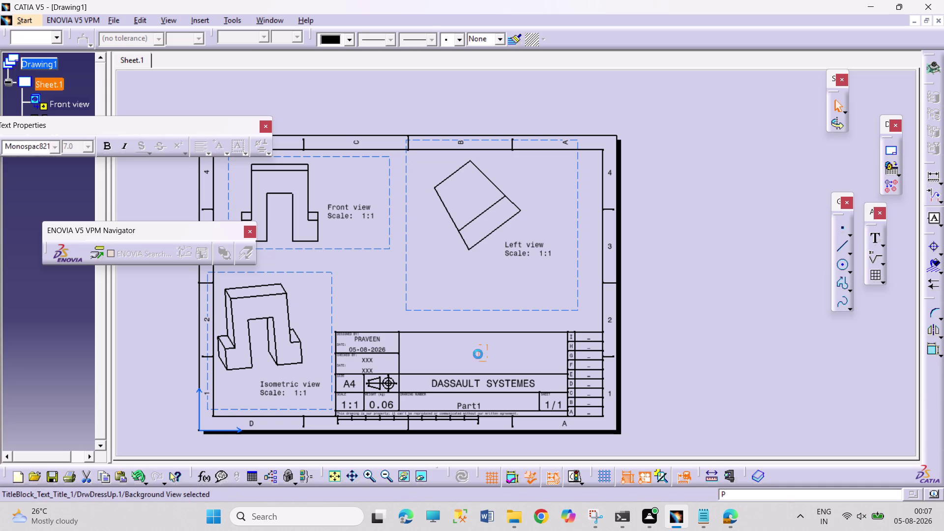
double_click(482, 355)
double_click(482, 354)
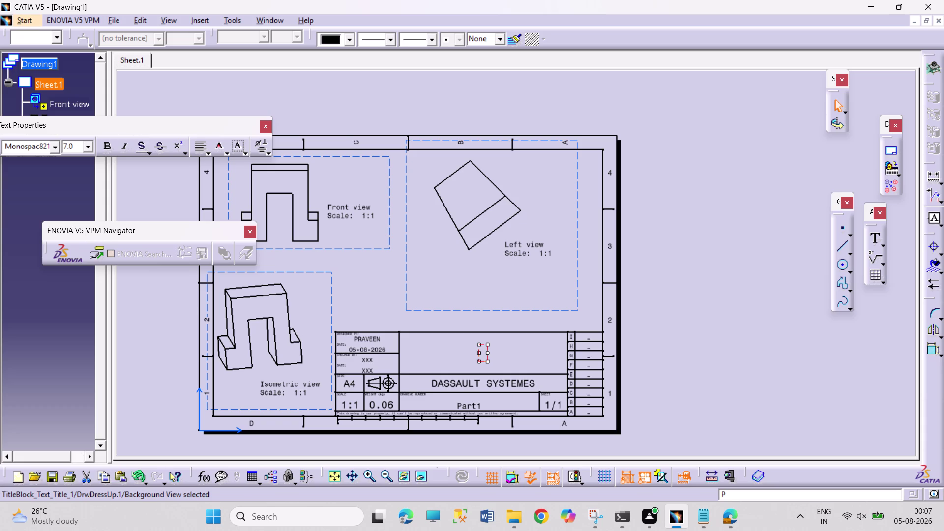
triple_click(482, 354)
double_click(482, 354)
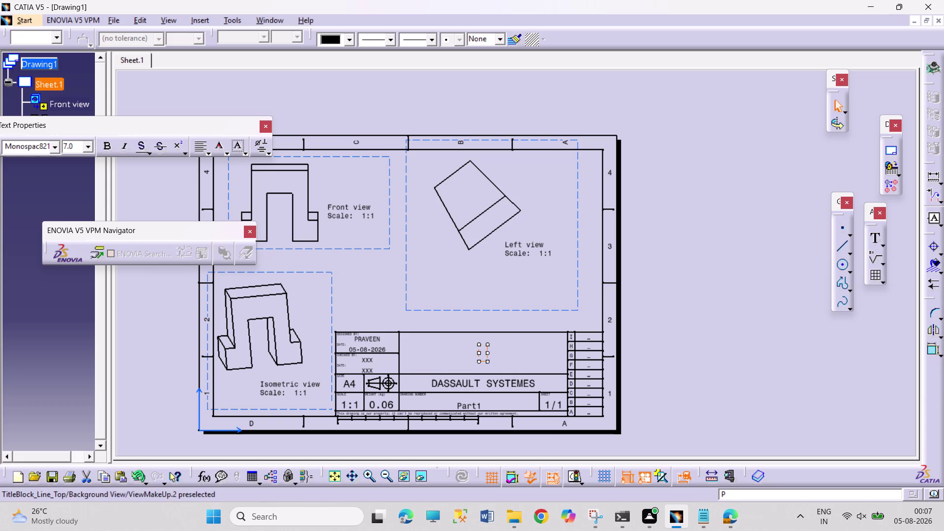
key(Escape)
key(Escape)
key(Escape)
key(Escape)
key(Escape)
key(Escape)
key(Escape)
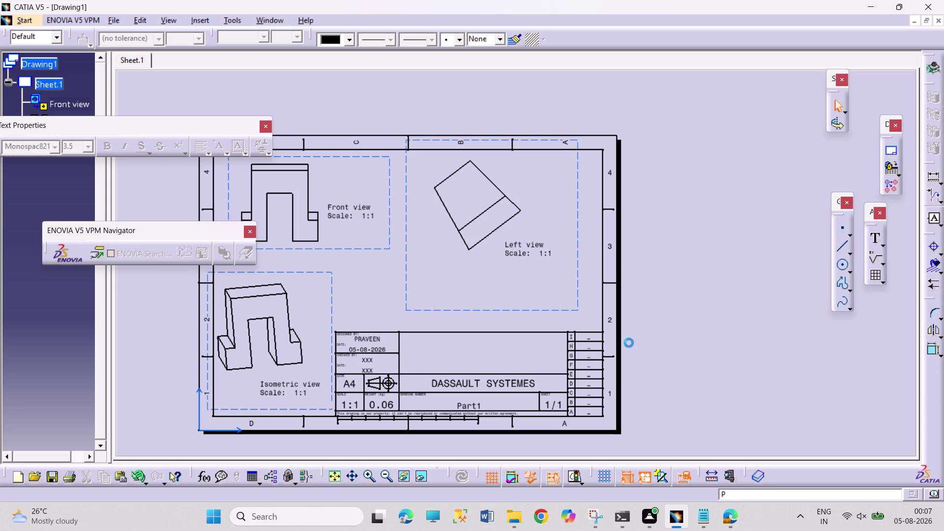
key(Escape)
key(Escape)
double_click(482, 355)
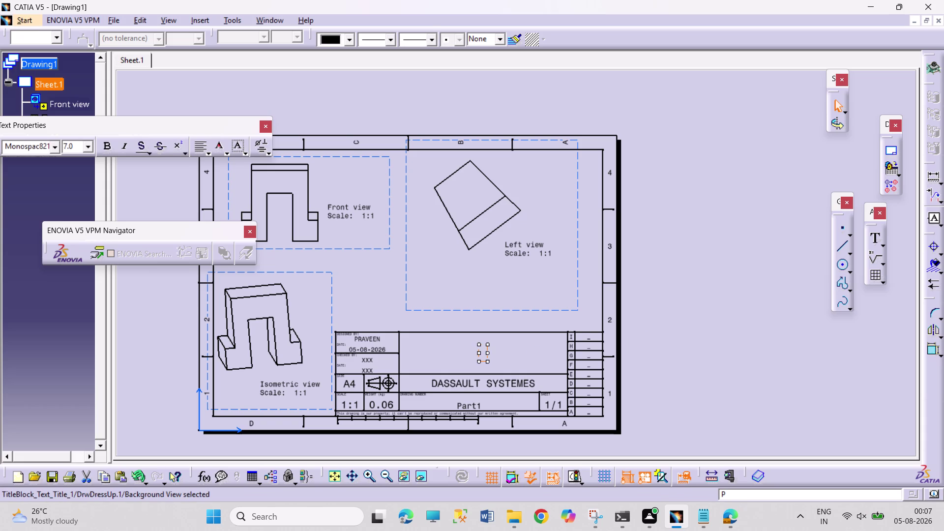
double_click(482, 355)
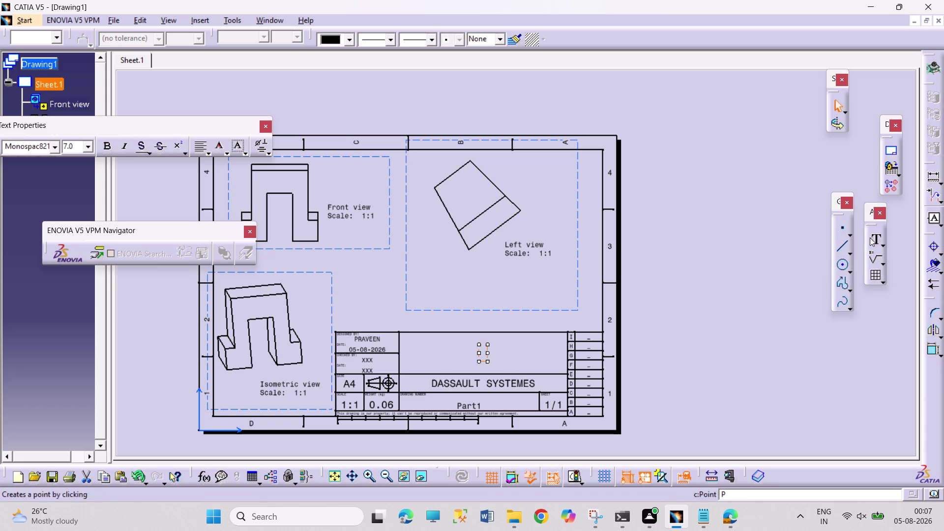
Add the text PROJECTIONS to the title block and drag it into the large middle cell.
click(872, 238)
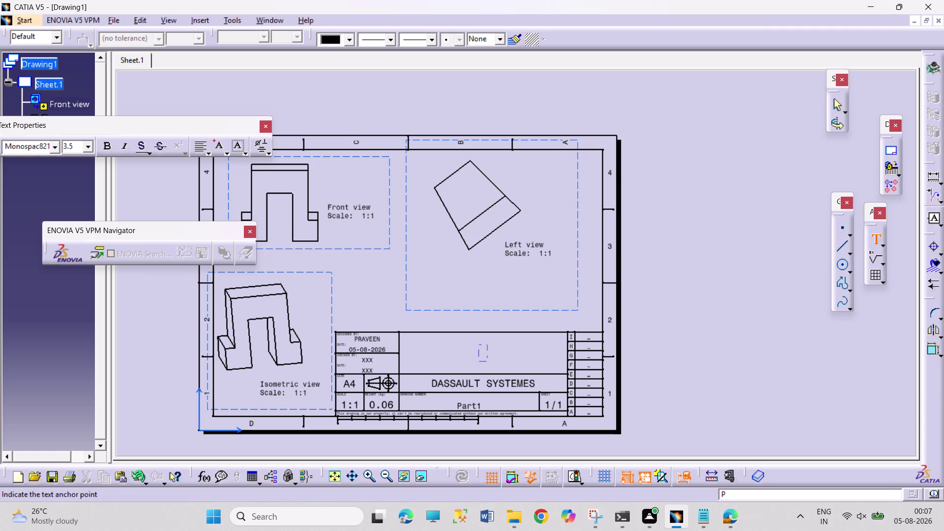
click(484, 349)
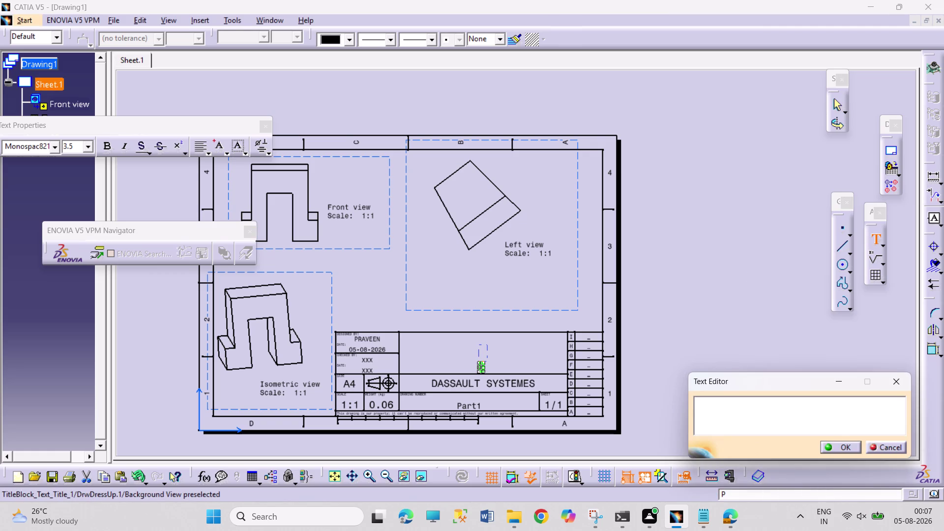
text(PRO)
text(JE)
text(CT)
text(IO)
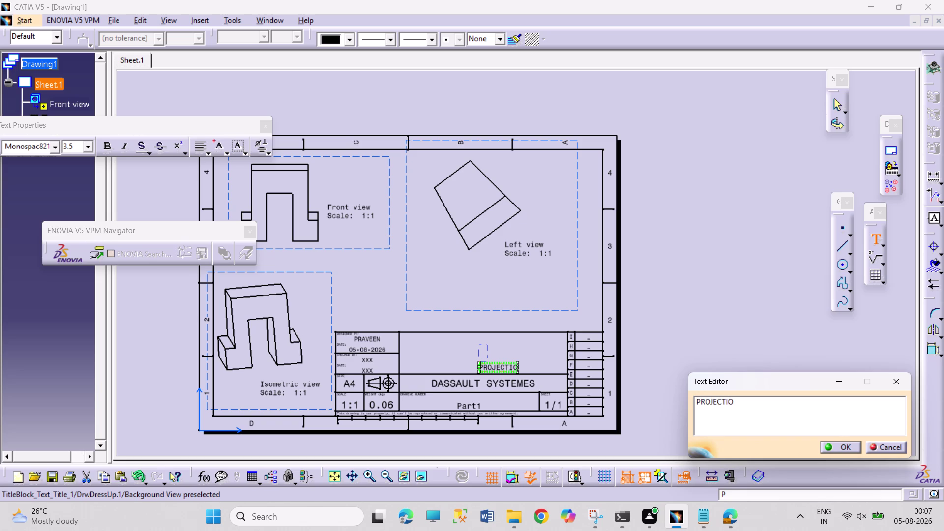
text(NS)
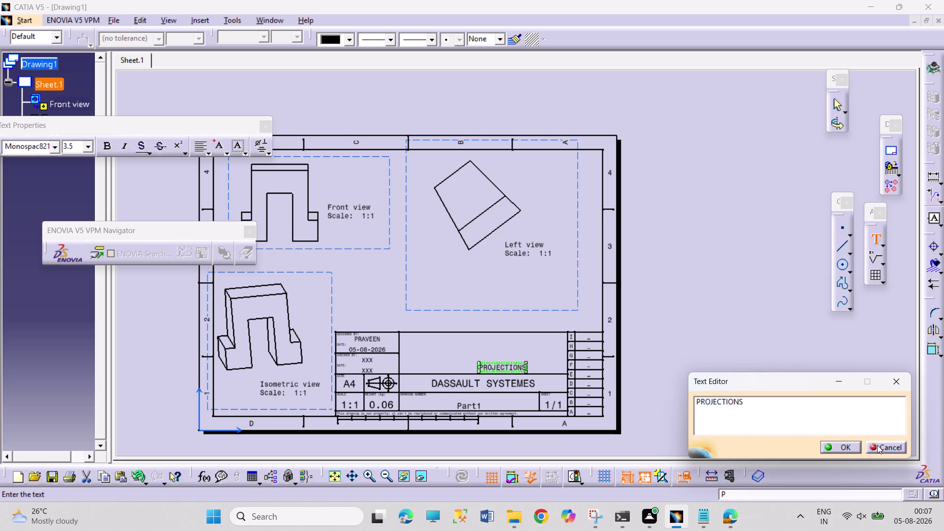
click(833, 446)
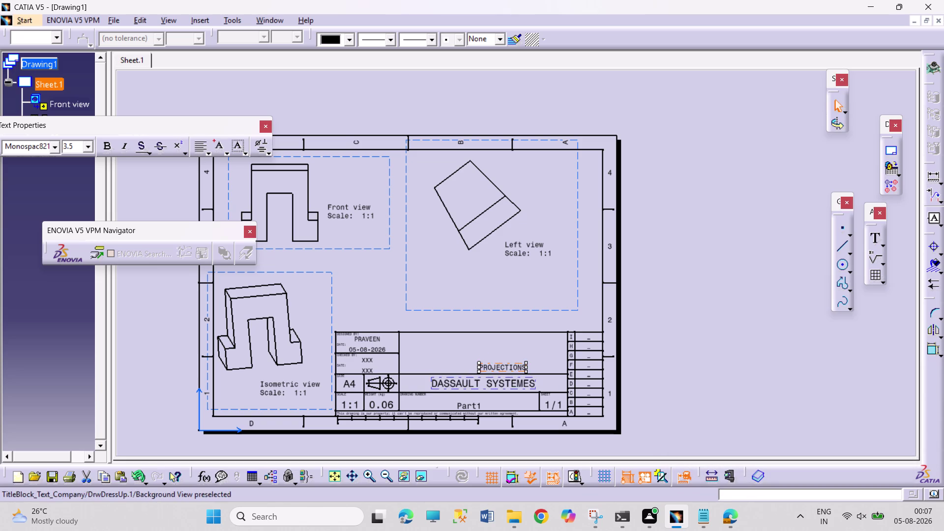
drag(487, 363, 470, 351)
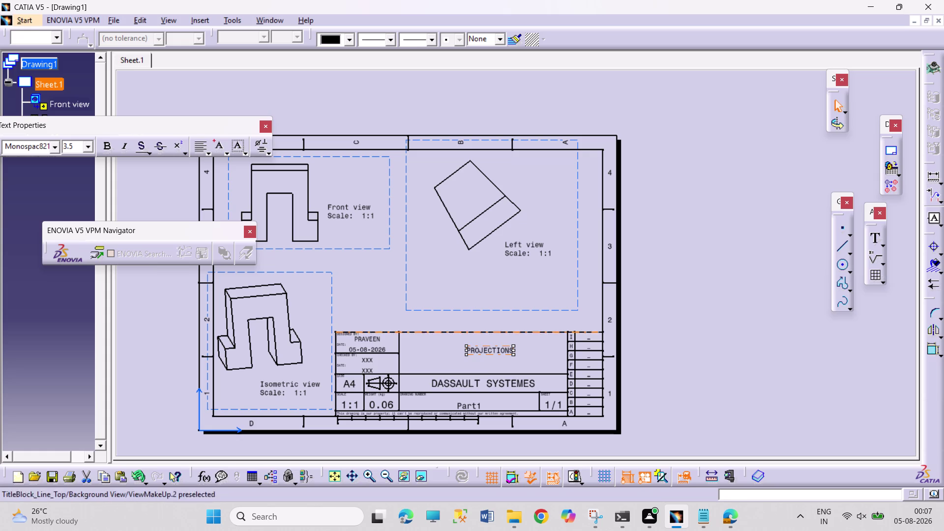
click(695, 334)
Set the PROJECTIONS text size to 10 mm and centre it in the title block cell.
right_click(499, 352)
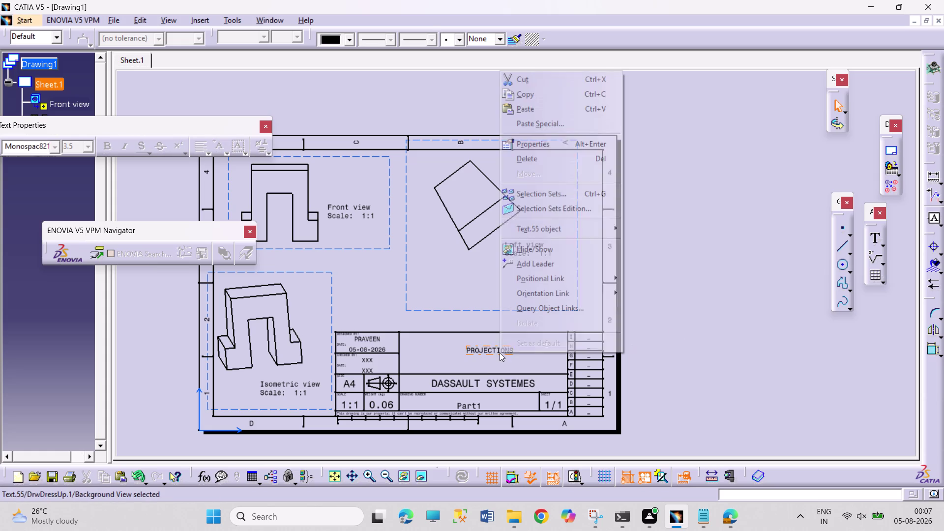
click(555, 146)
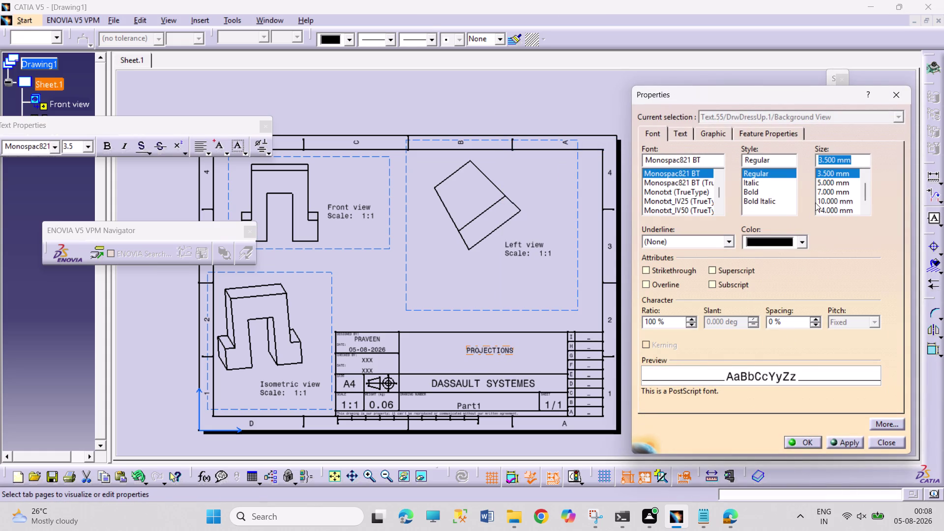
click(831, 200)
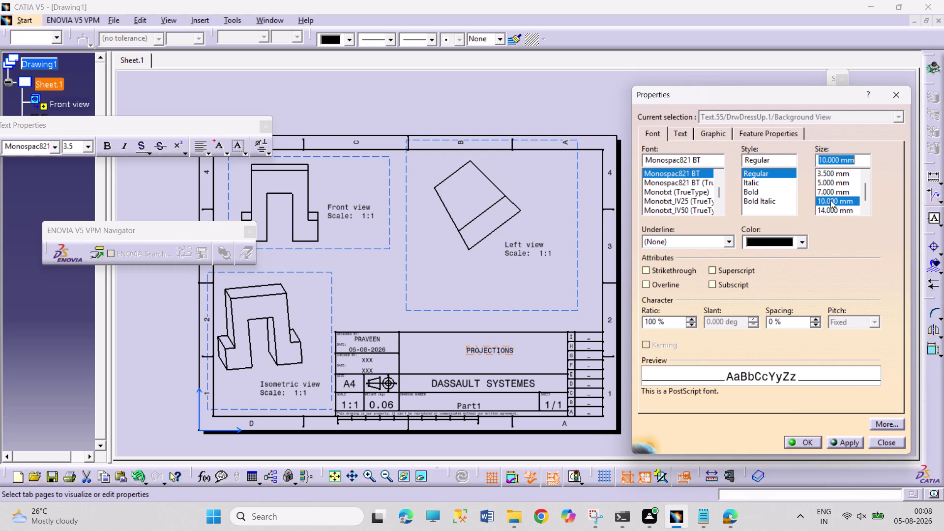
click(793, 443)
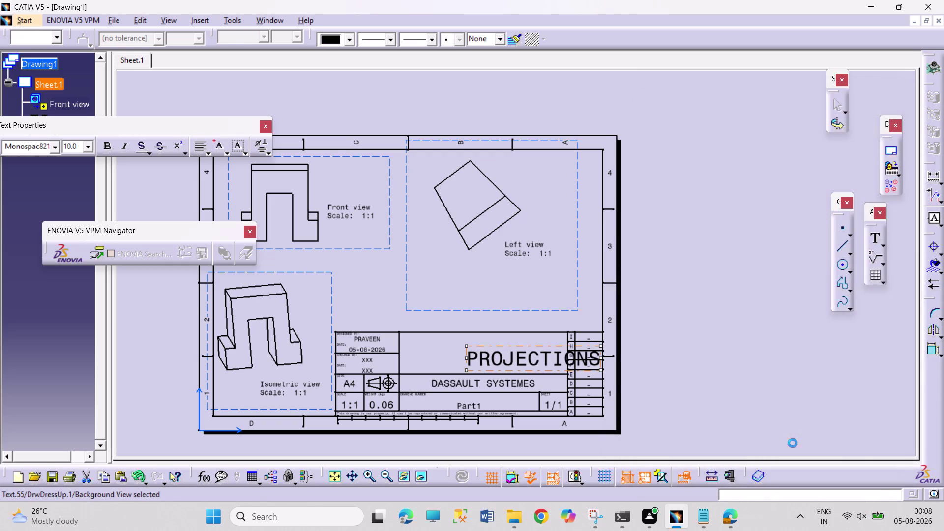
drag(473, 346, 437, 341)
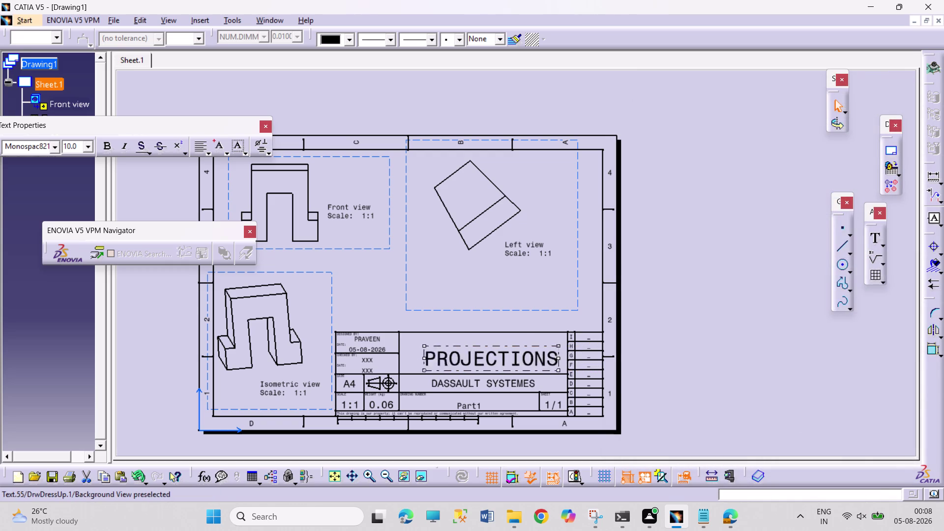
drag(438, 341, 421, 342)
click(663, 314)
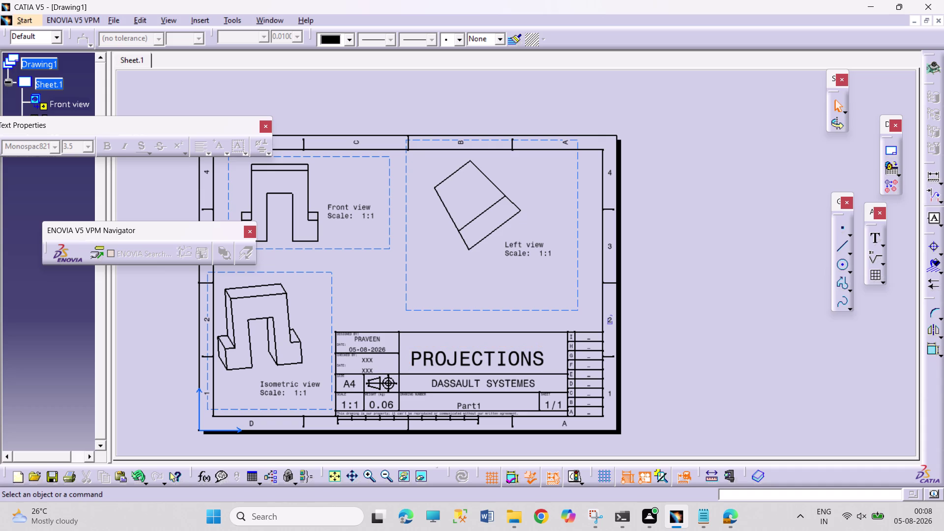
right_click(38, 66)
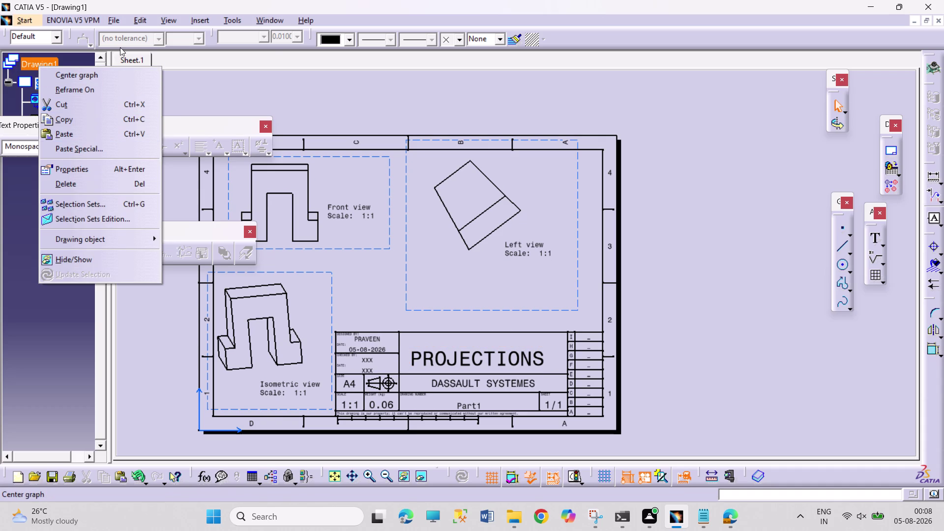
Dismiss the drawing menu and return to Edit > Working Views.
click(138, 22)
click(199, 335)
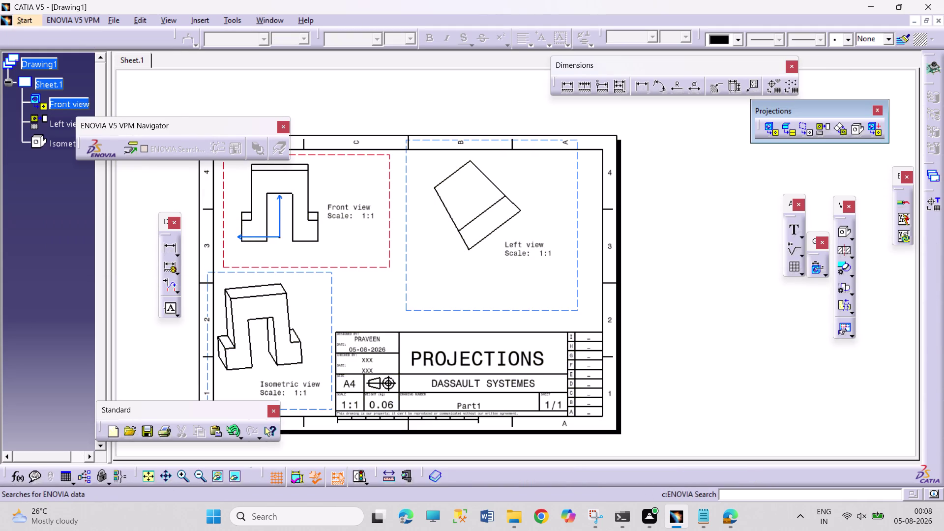
key(ctrl+p)
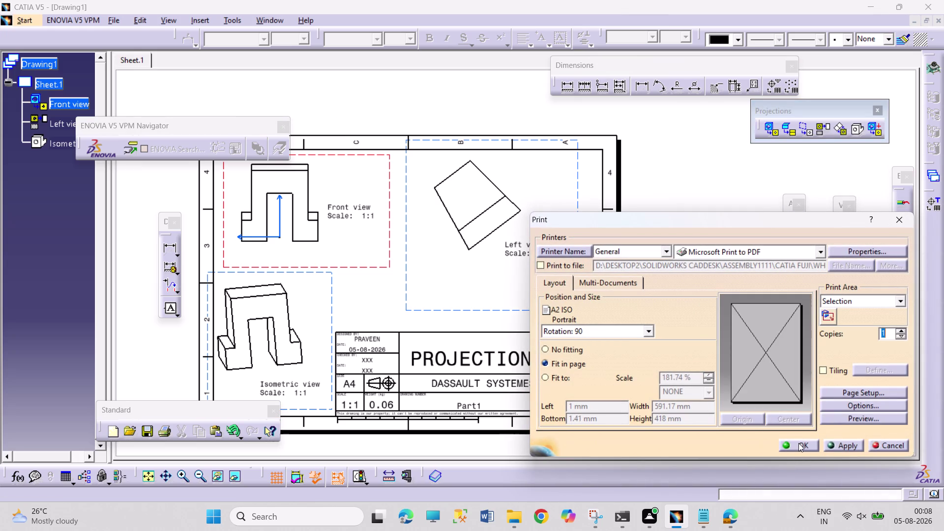
Print the drawing through Microsoft Print to PDF to a file named 'PROJECTIONS PDF'.
click(799, 443)
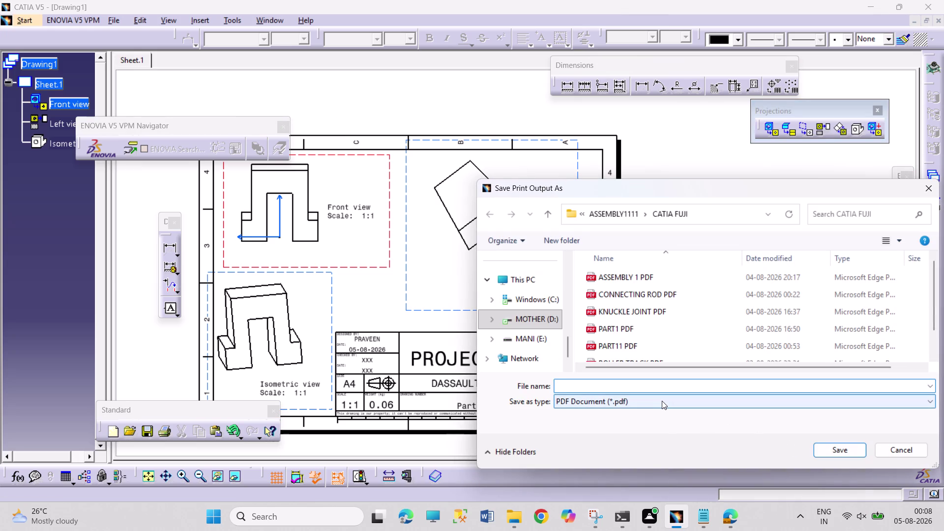
text(PRO)
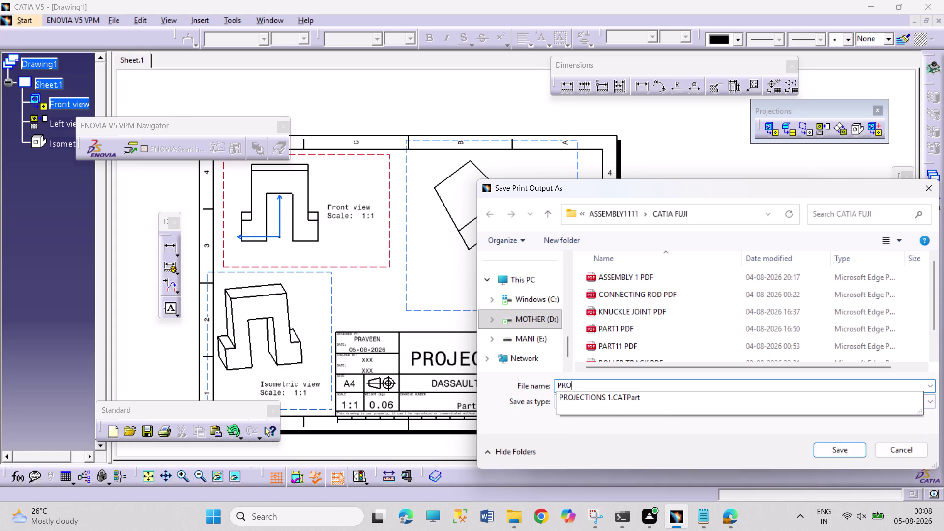
text(JEC)
text(T)
text(IO)
text(NS)
key(space)
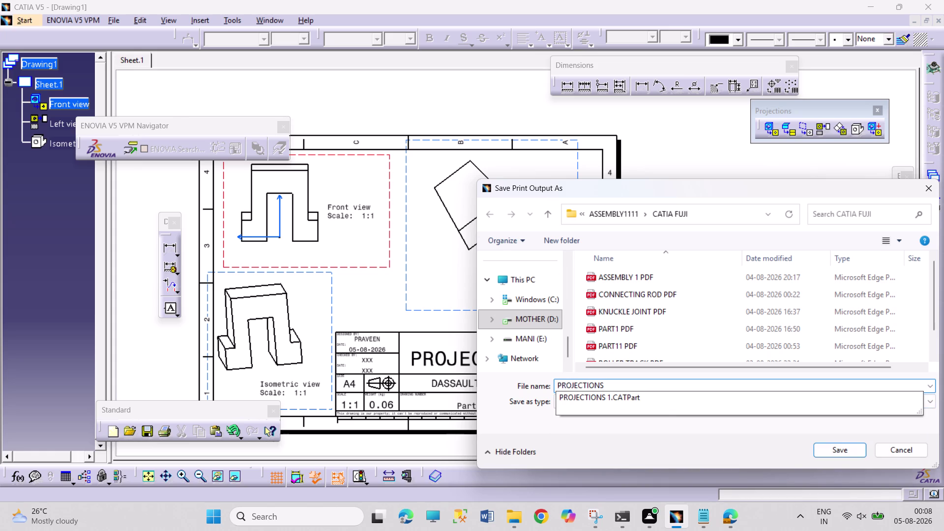
text(PDF)
key(space)
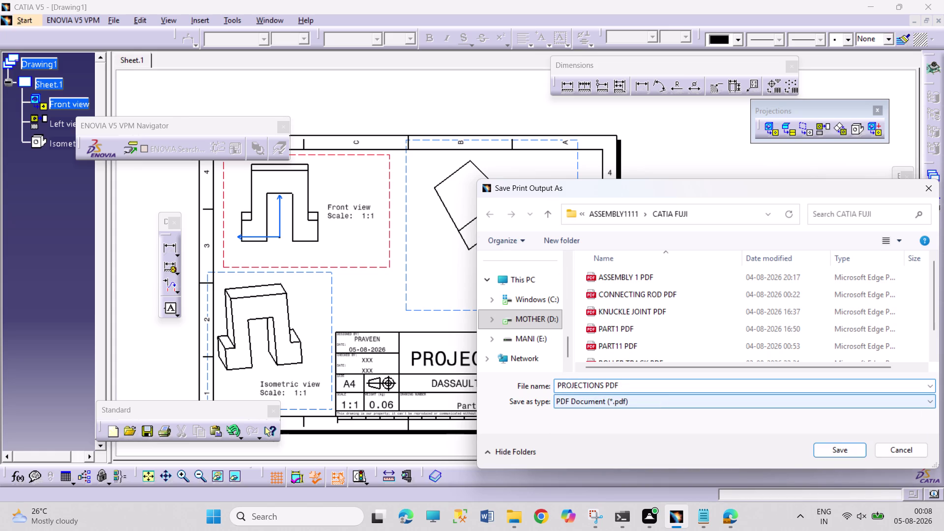
key(1)
key(Return)
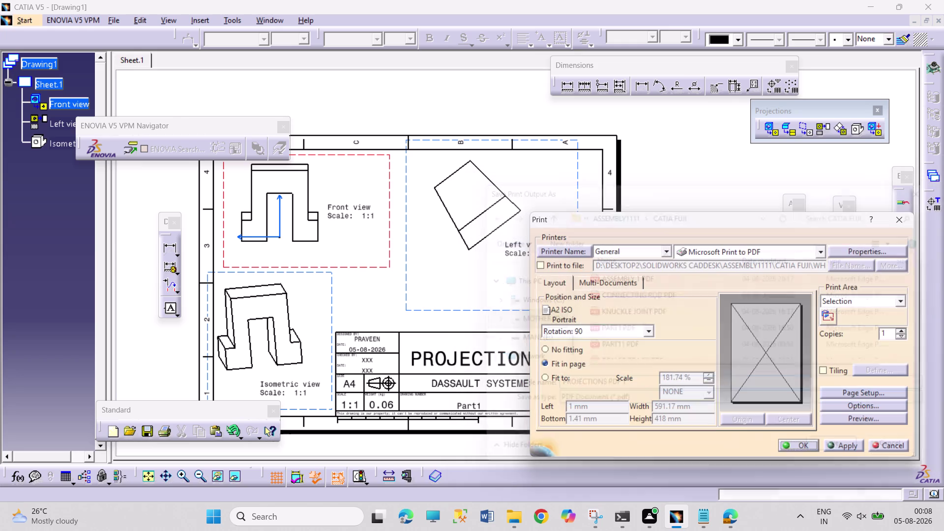
key(ctrl+s)
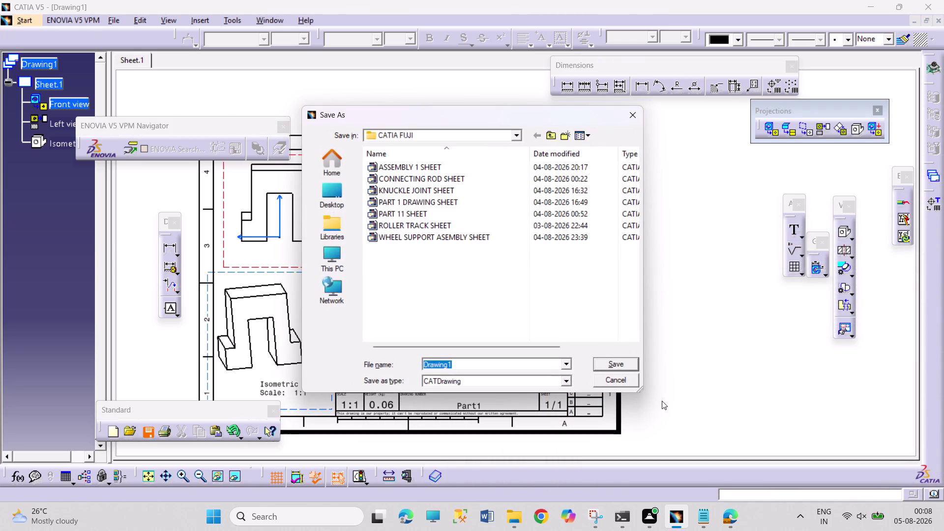
Save the drawing as CATDrawing 'PROJECTIONS SHEET' in the CATIA FUJI folder.
text(PRO)
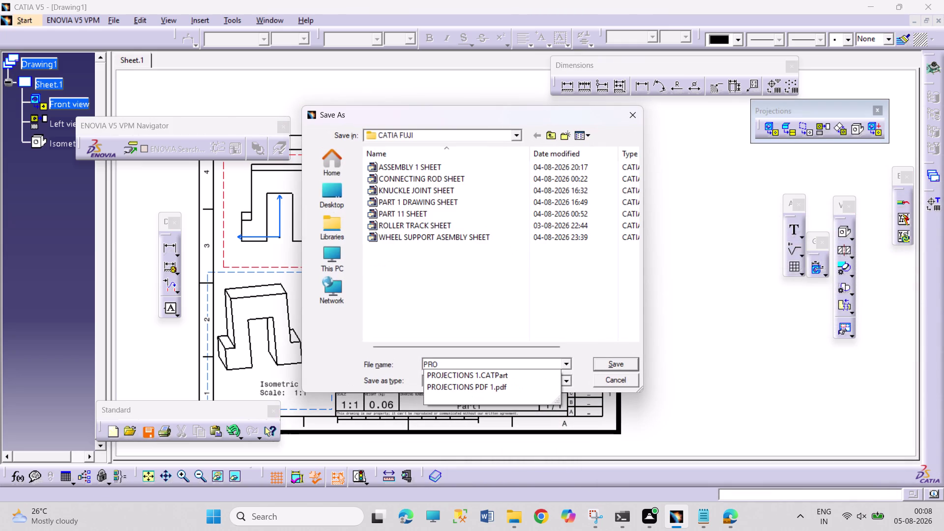
text(JEC)
text(TIONS S)
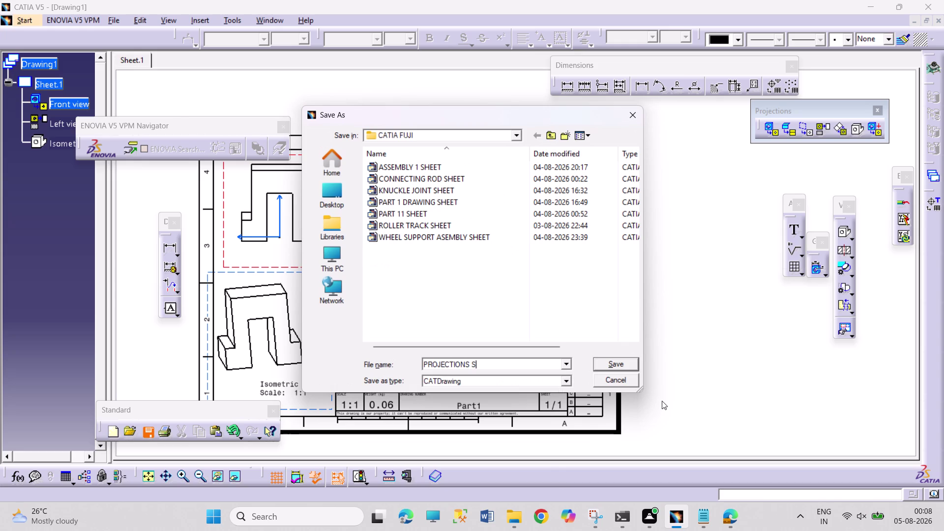
text(HEET)
key(Return)
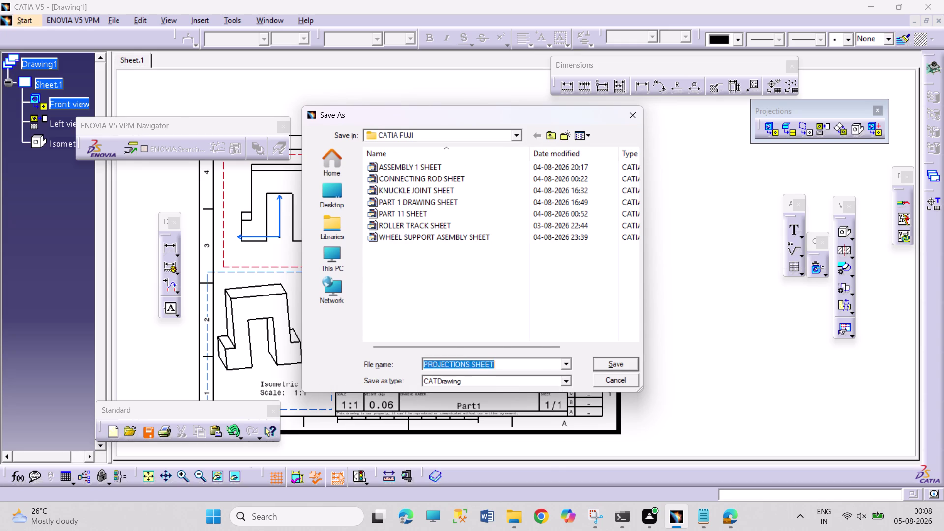